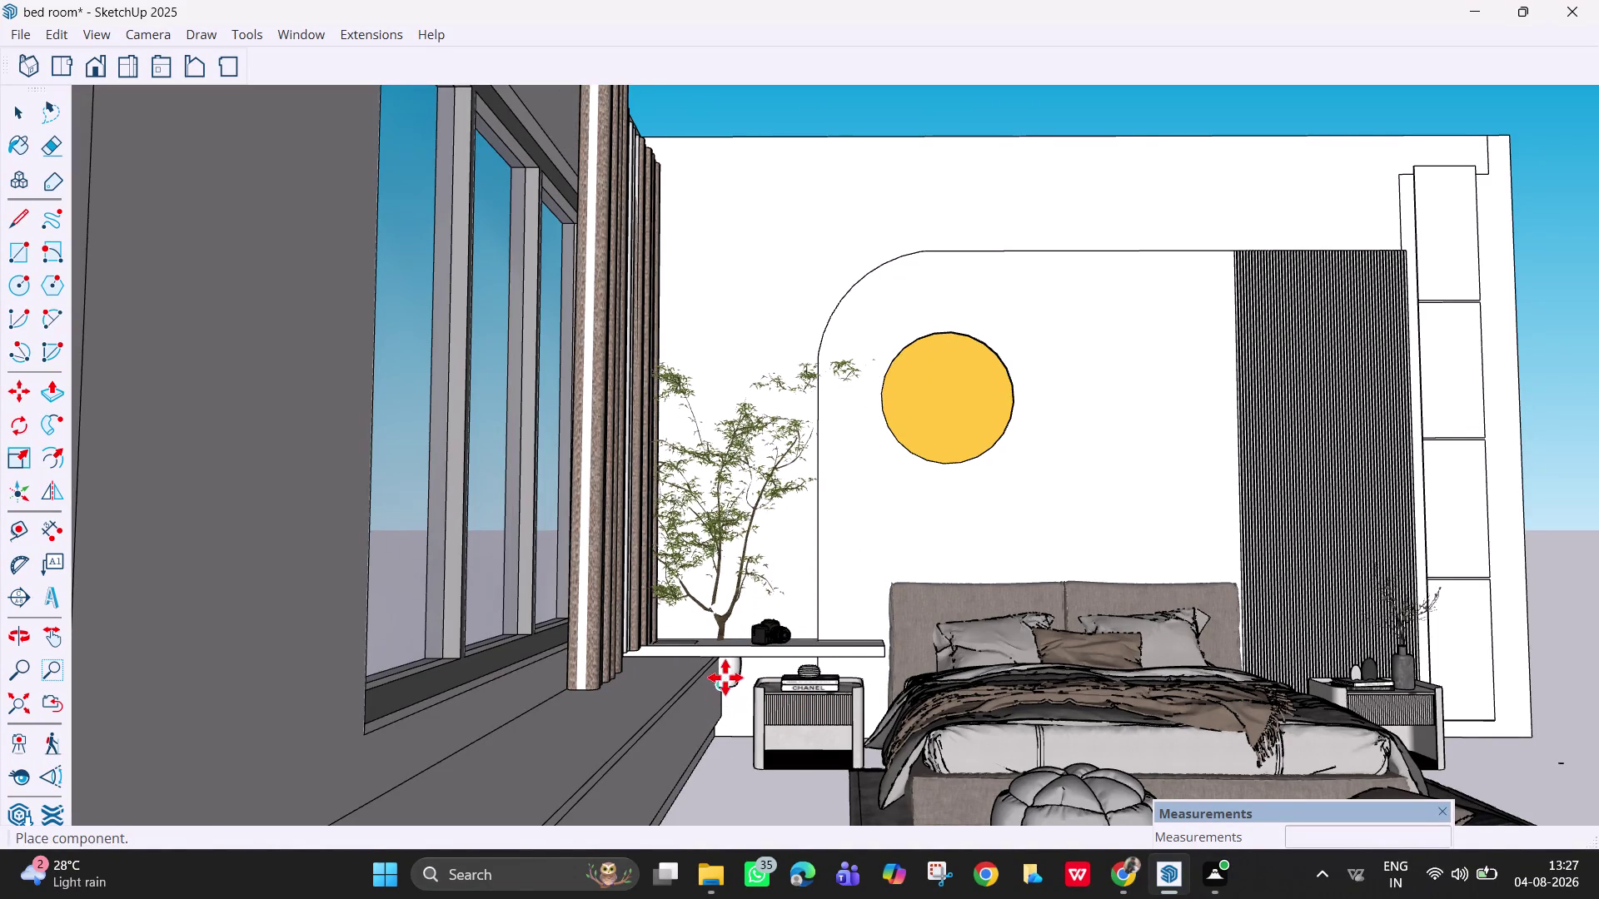
Place the potted tree near the window ledge and scale it uniformly to 0.80.
click(706, 643)
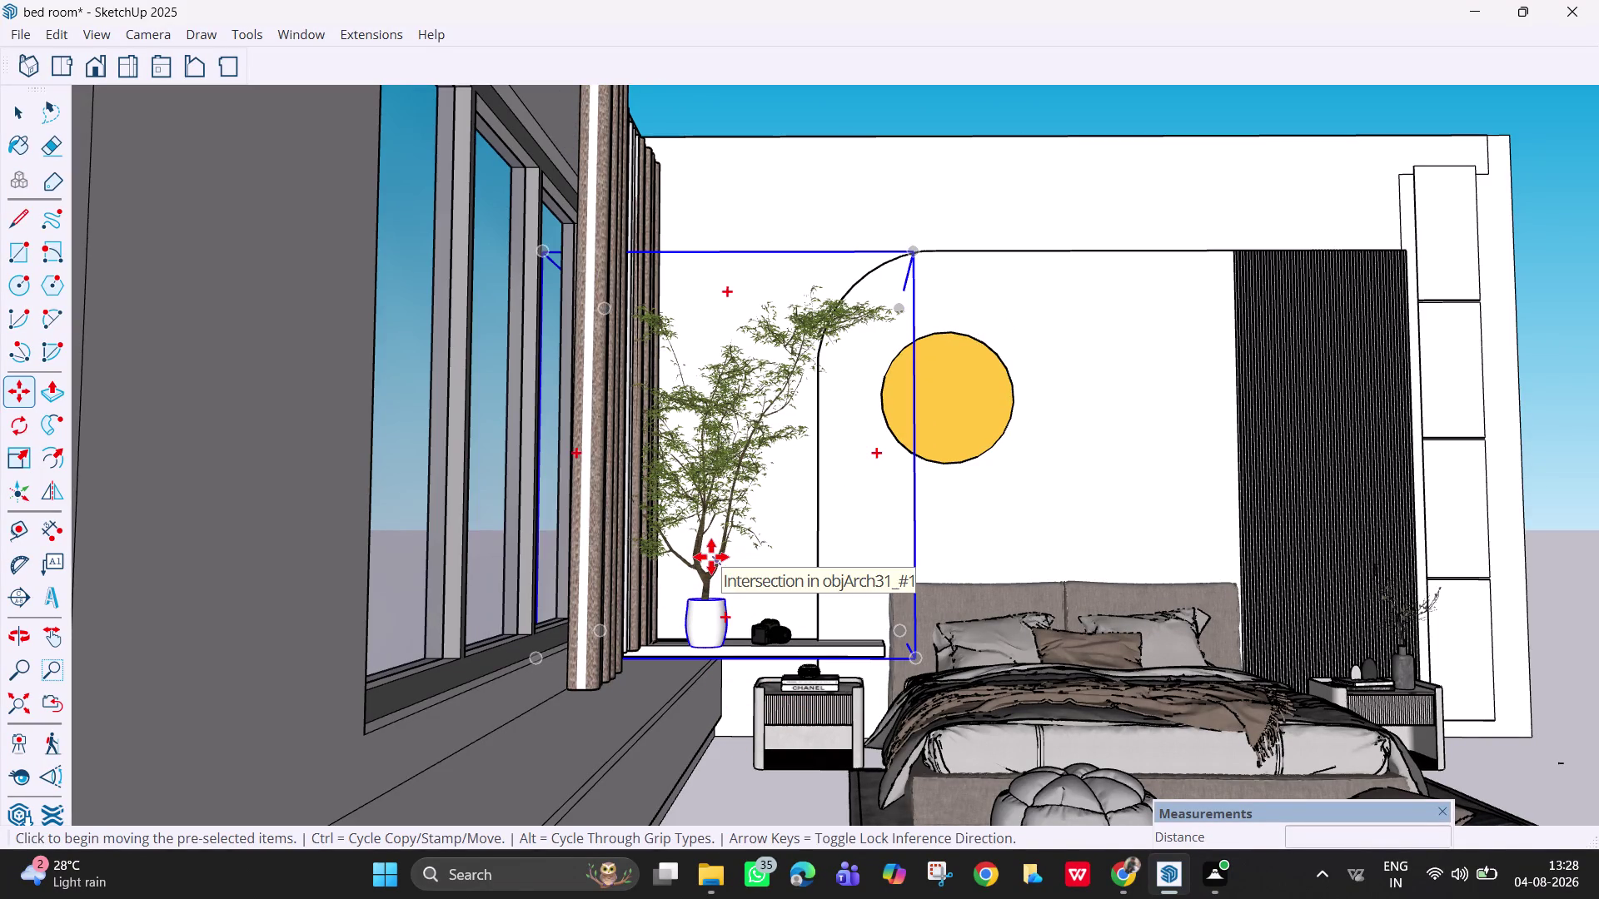
key(space)
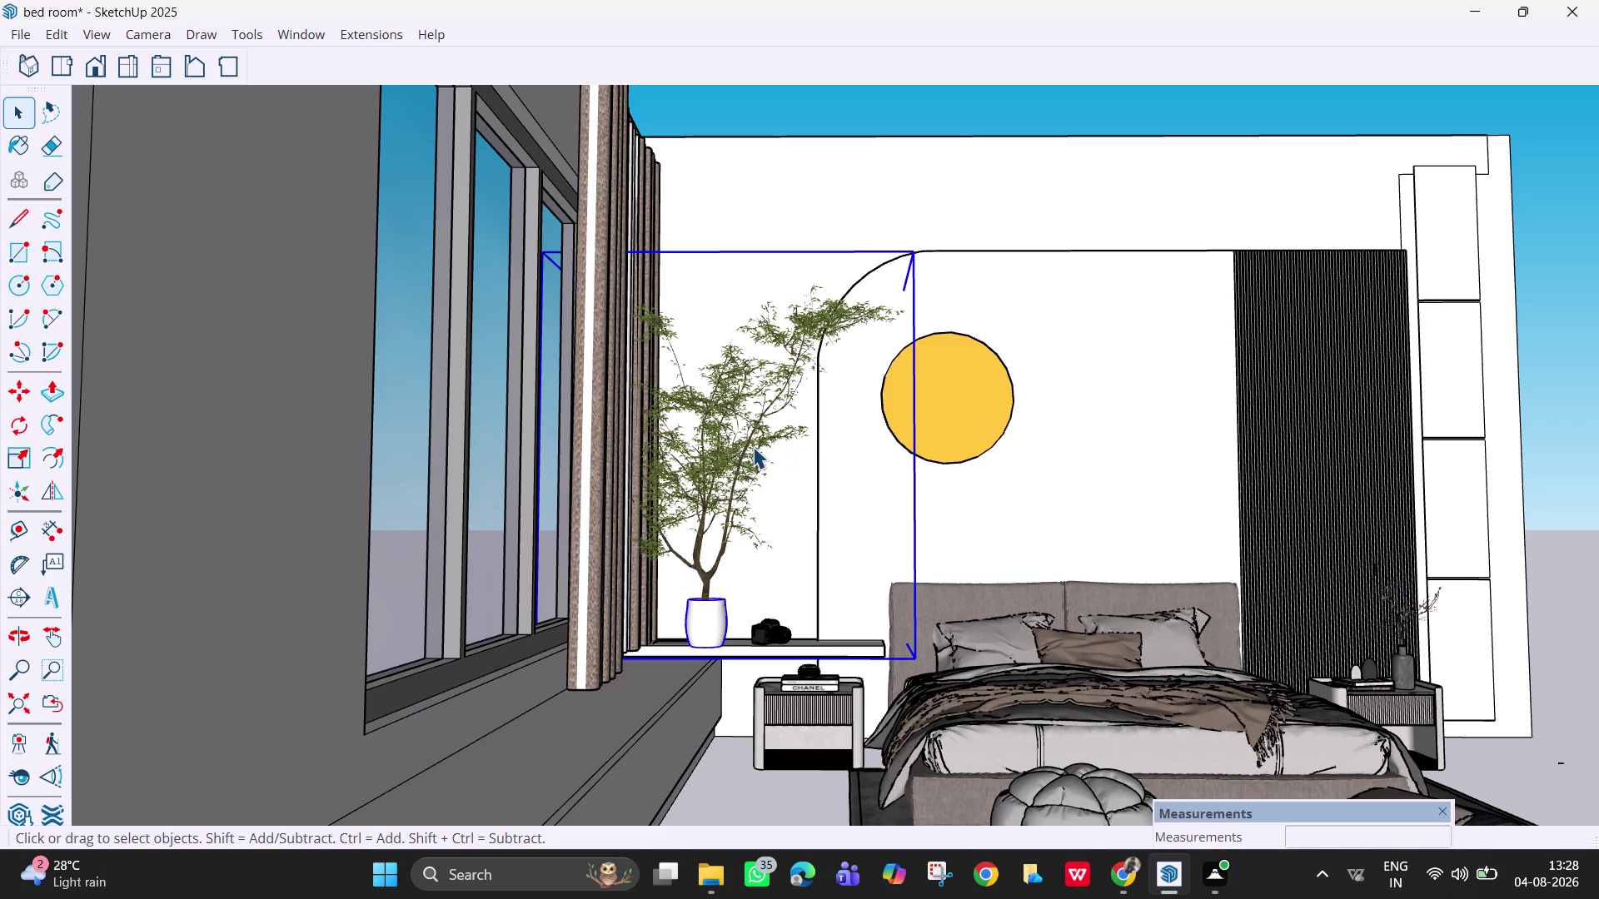
click(751, 446)
key(s)
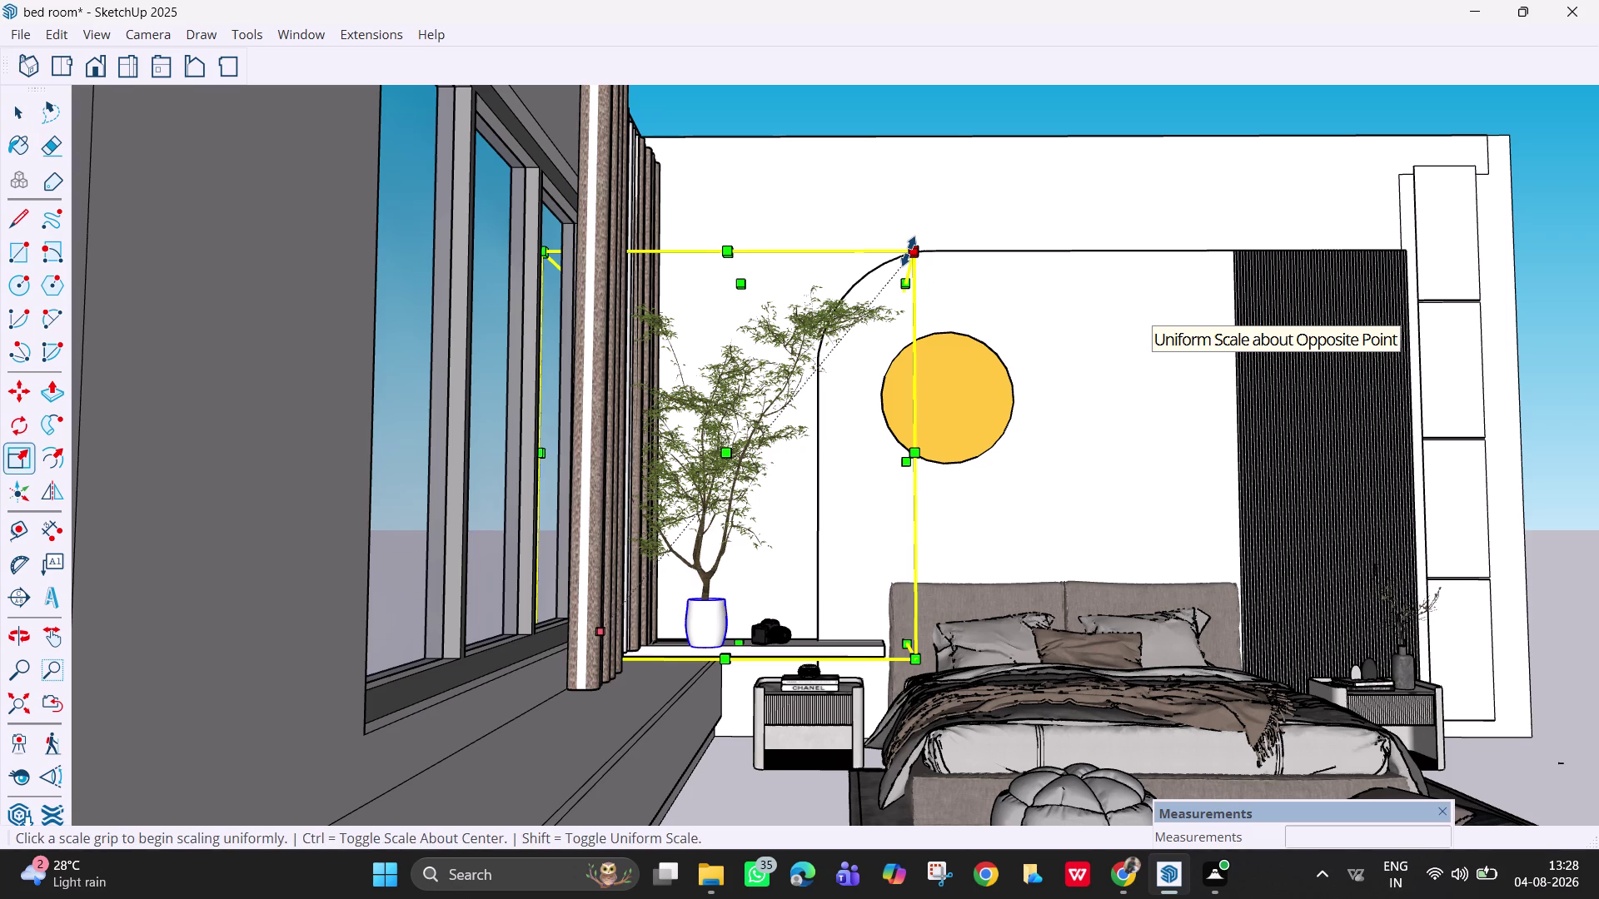
click(912, 253)
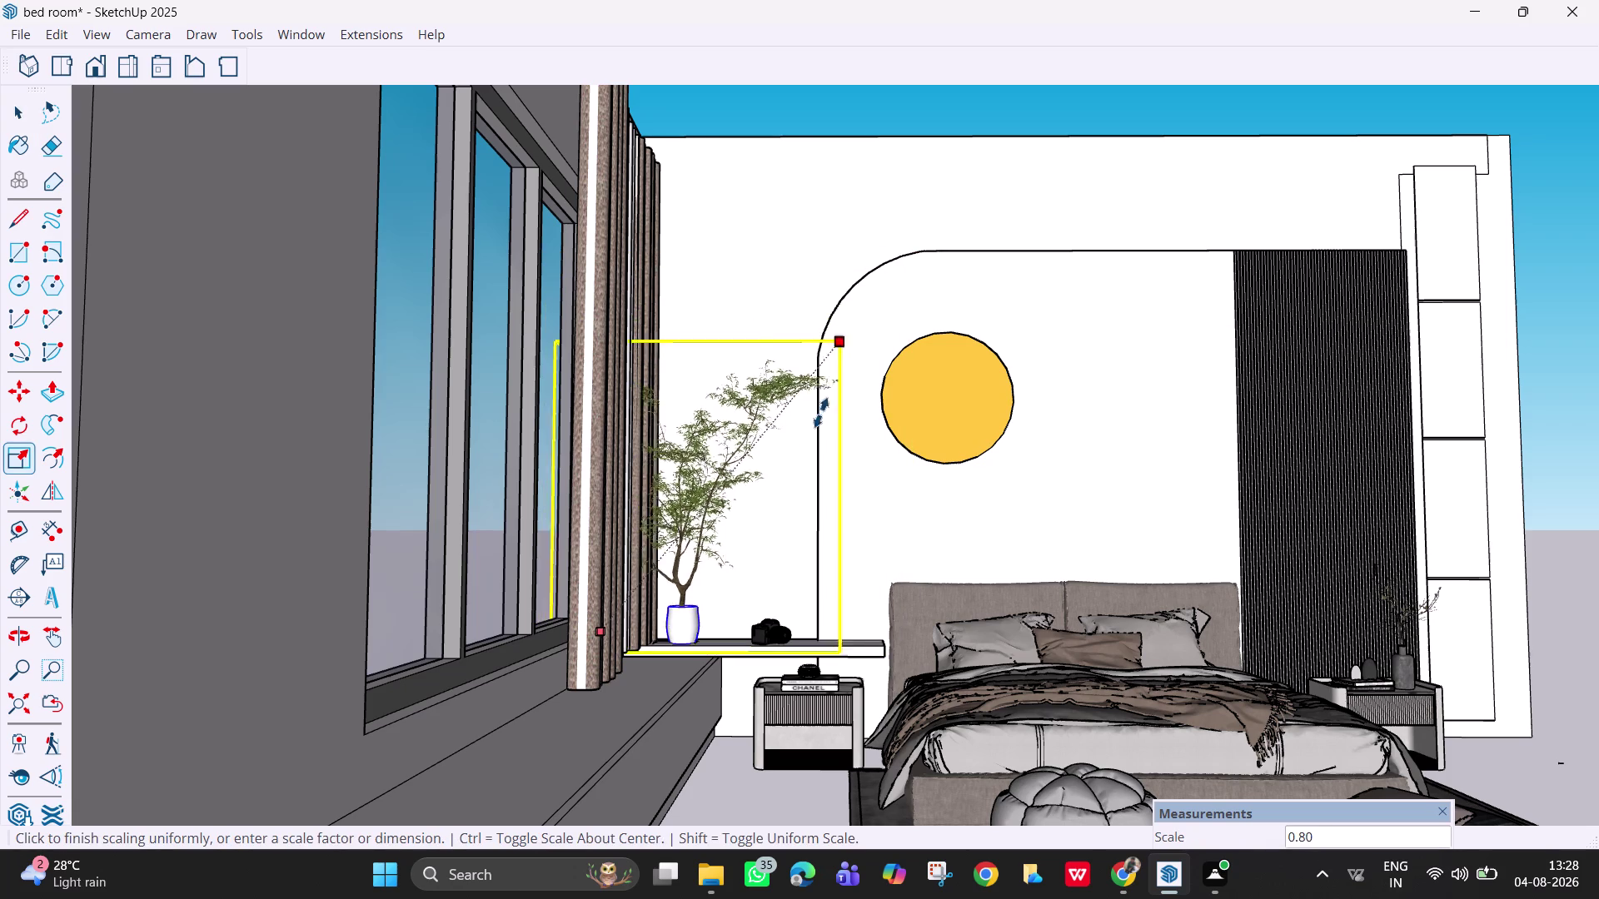
click(821, 455)
key(space)
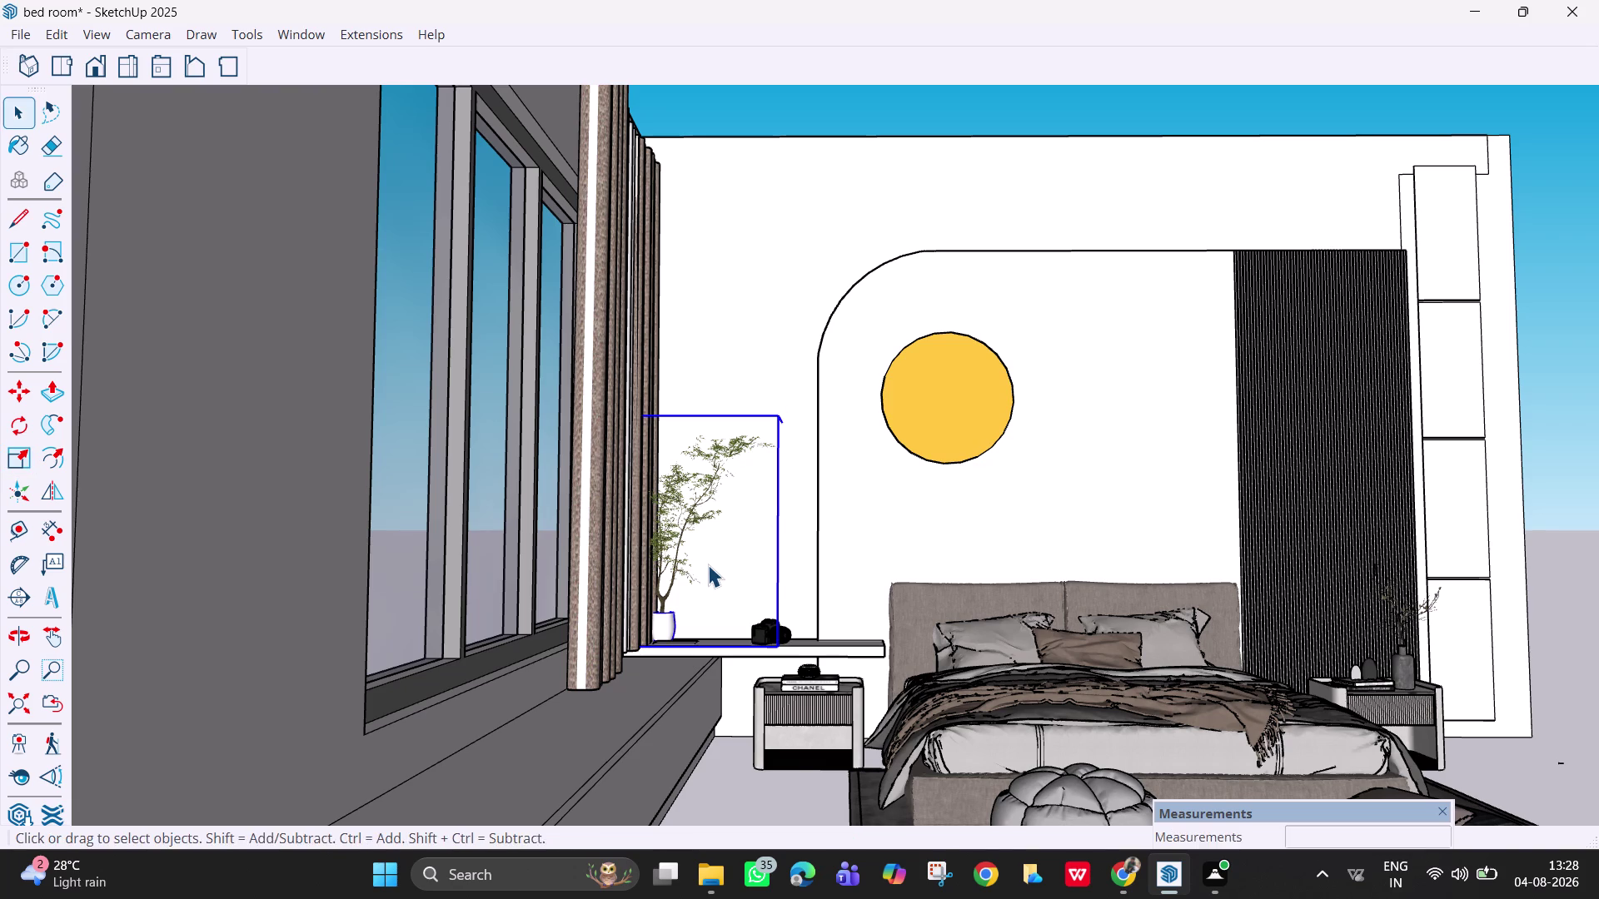
Move the shrunken tree onto the window ledge beside the camera.
key(m)
click(708, 564)
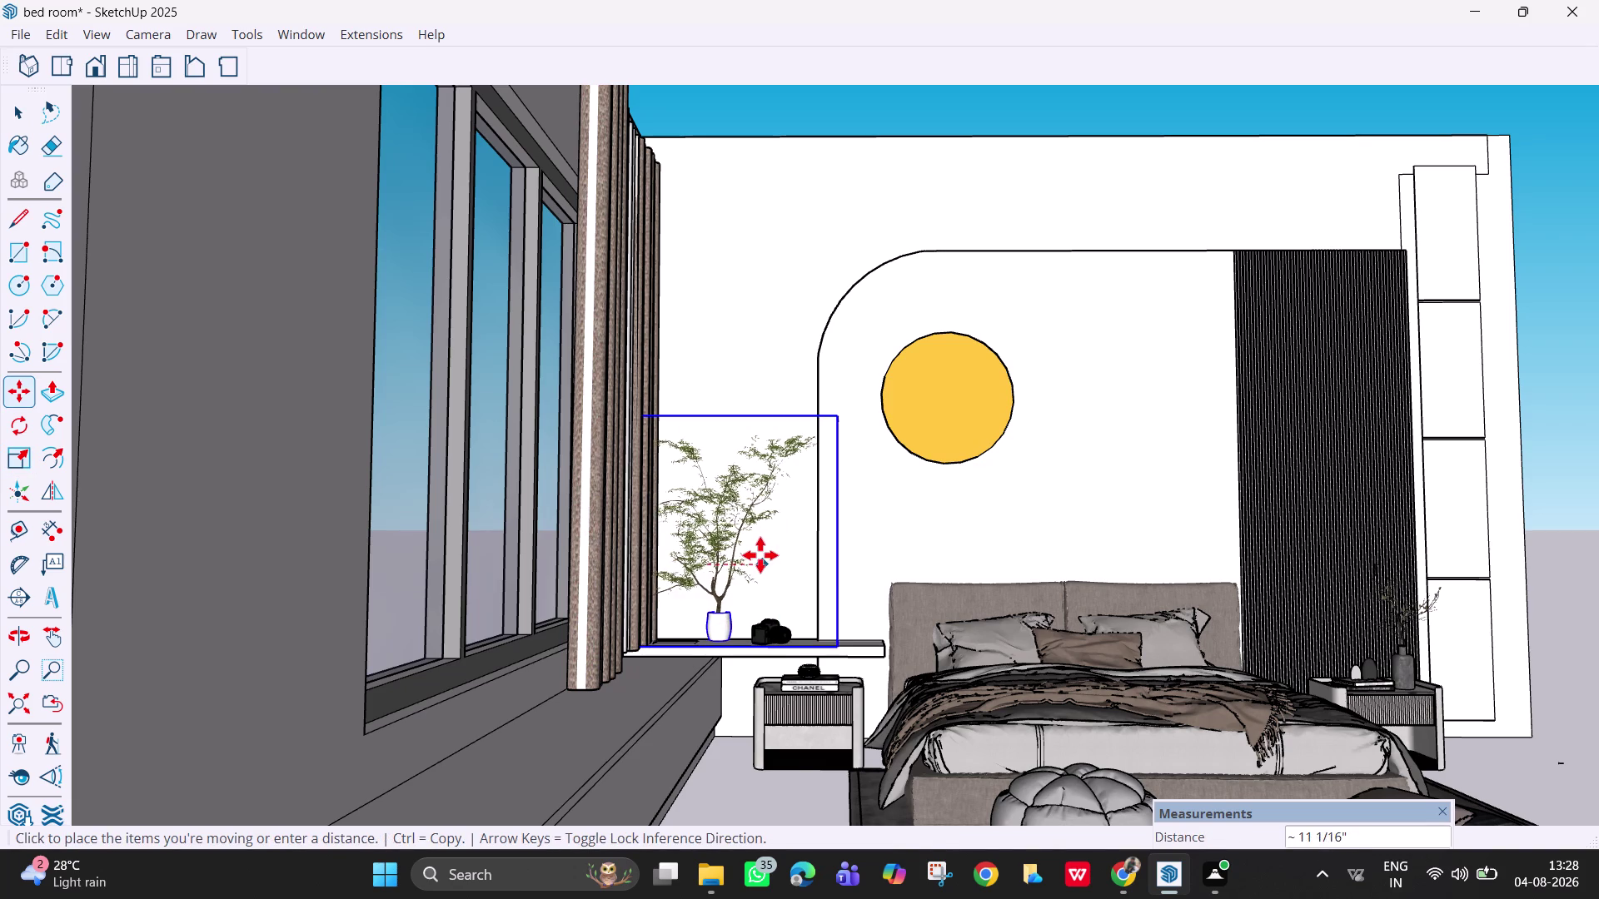
click(751, 556)
middle_drag(792, 621, 771, 799)
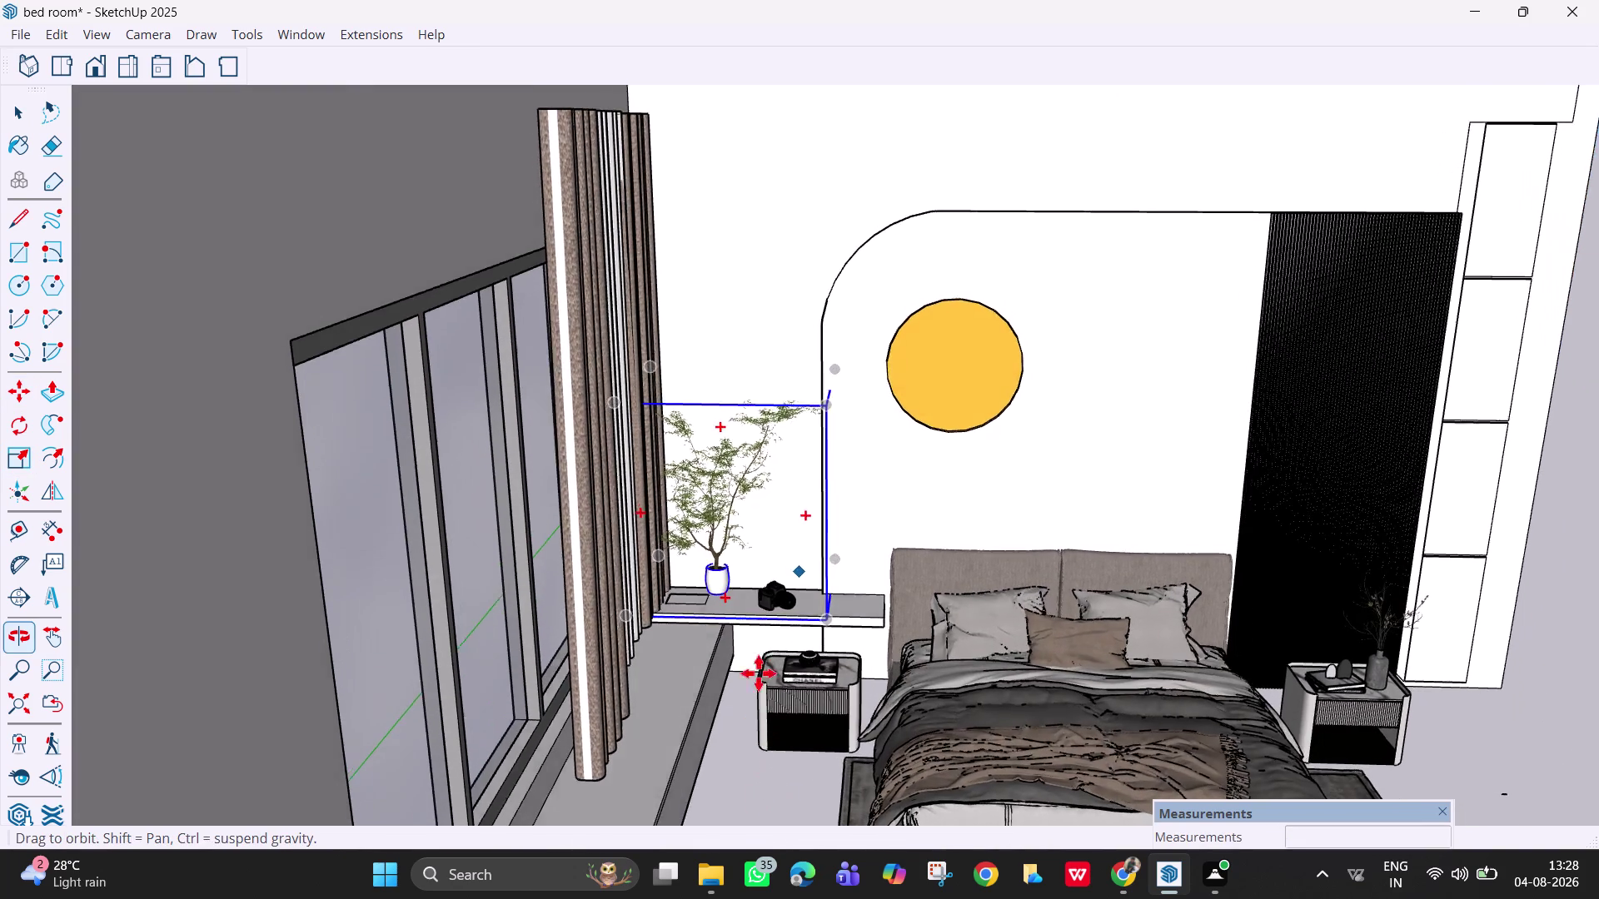
scroll(up, 3)
key(space)
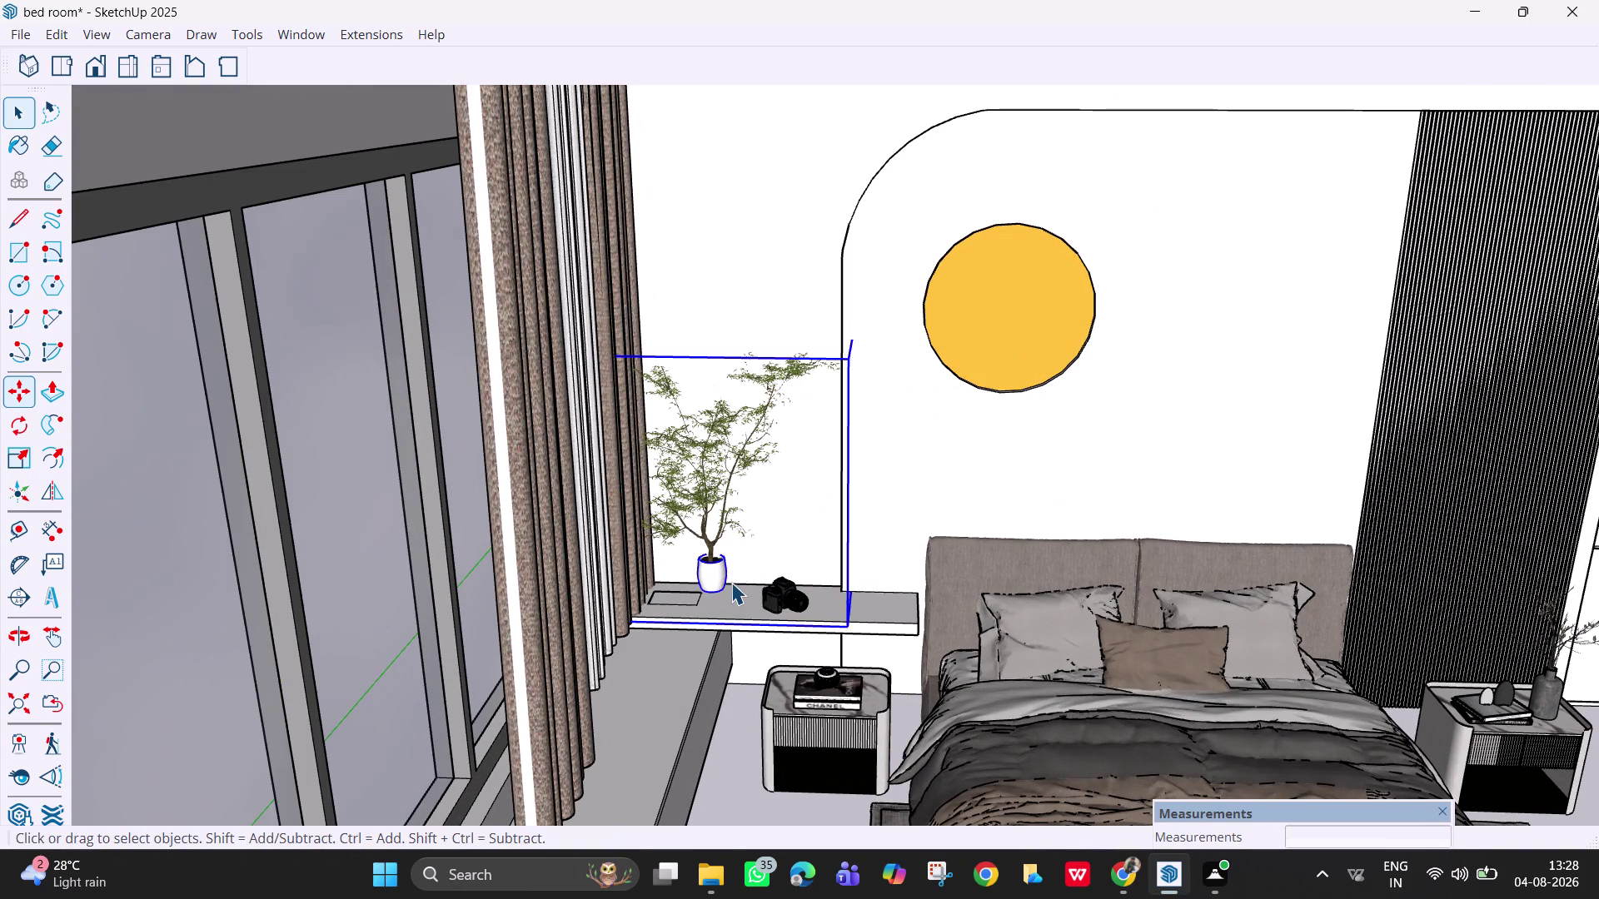
right_drag(717, 581, 708, 577)
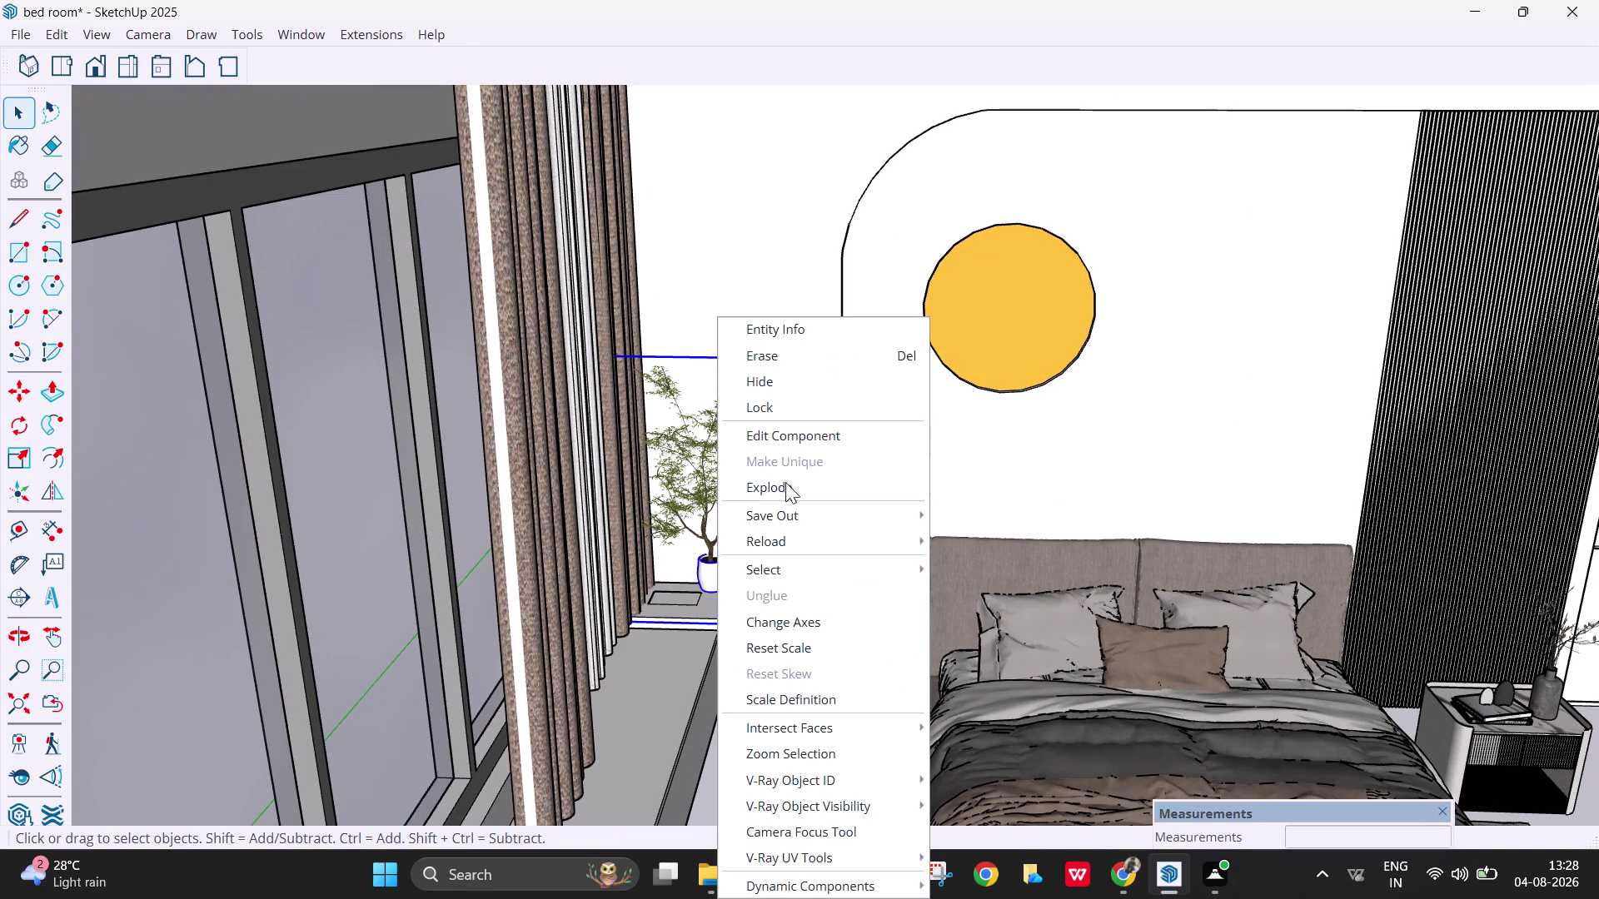
Delete the pot from the tree component, leaving only the bare trunk.
click(789, 493)
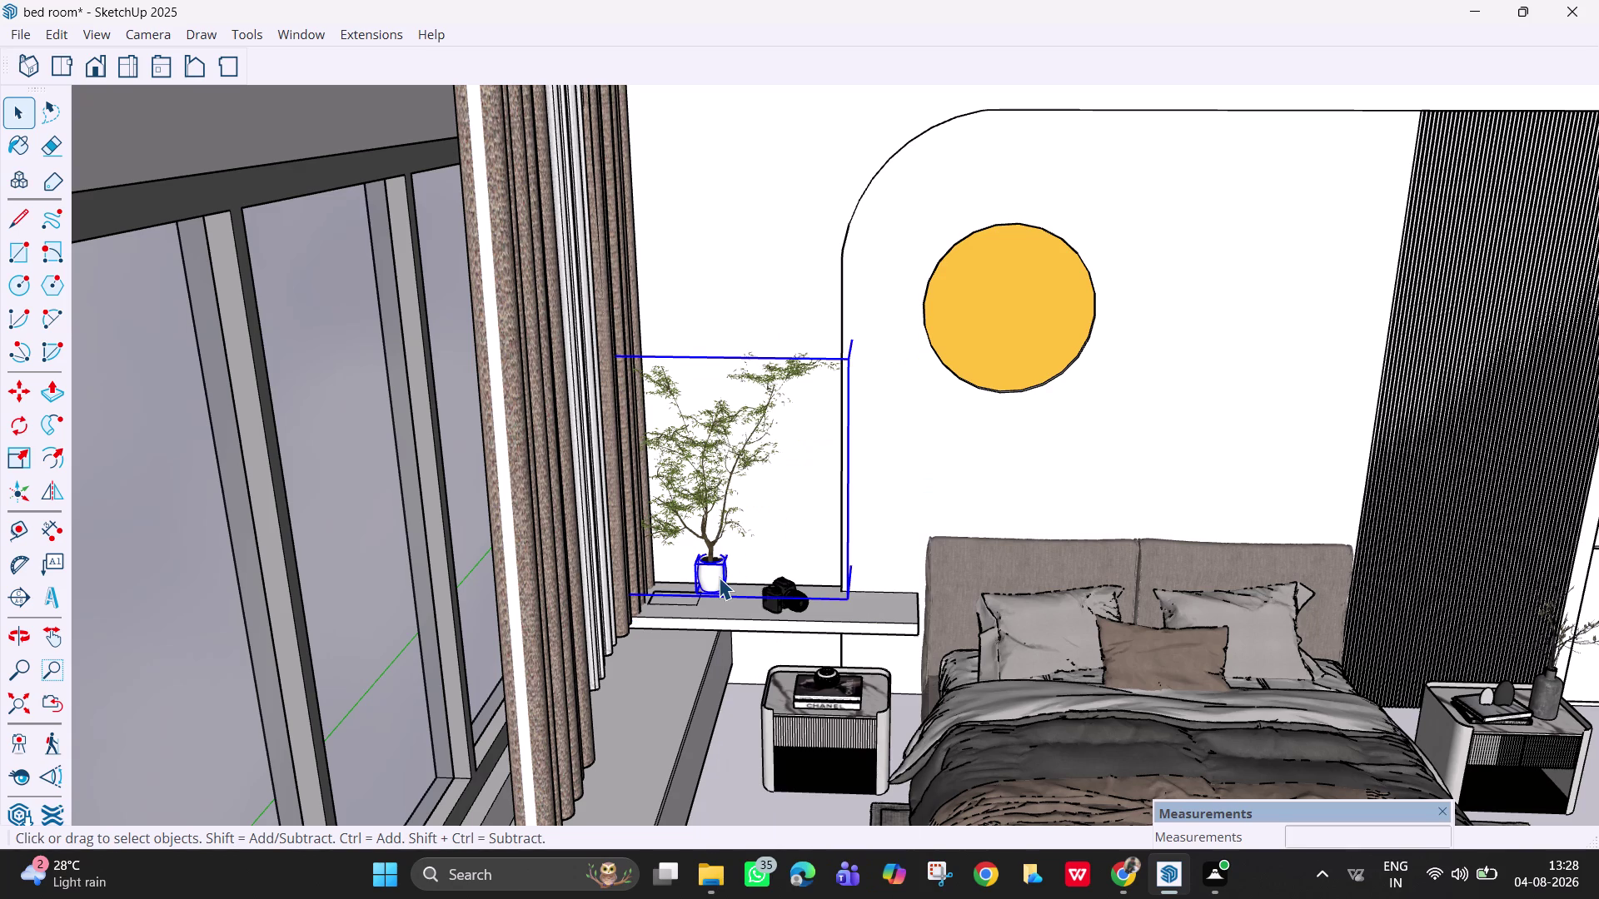
key(Delete)
key(ctrl+z)
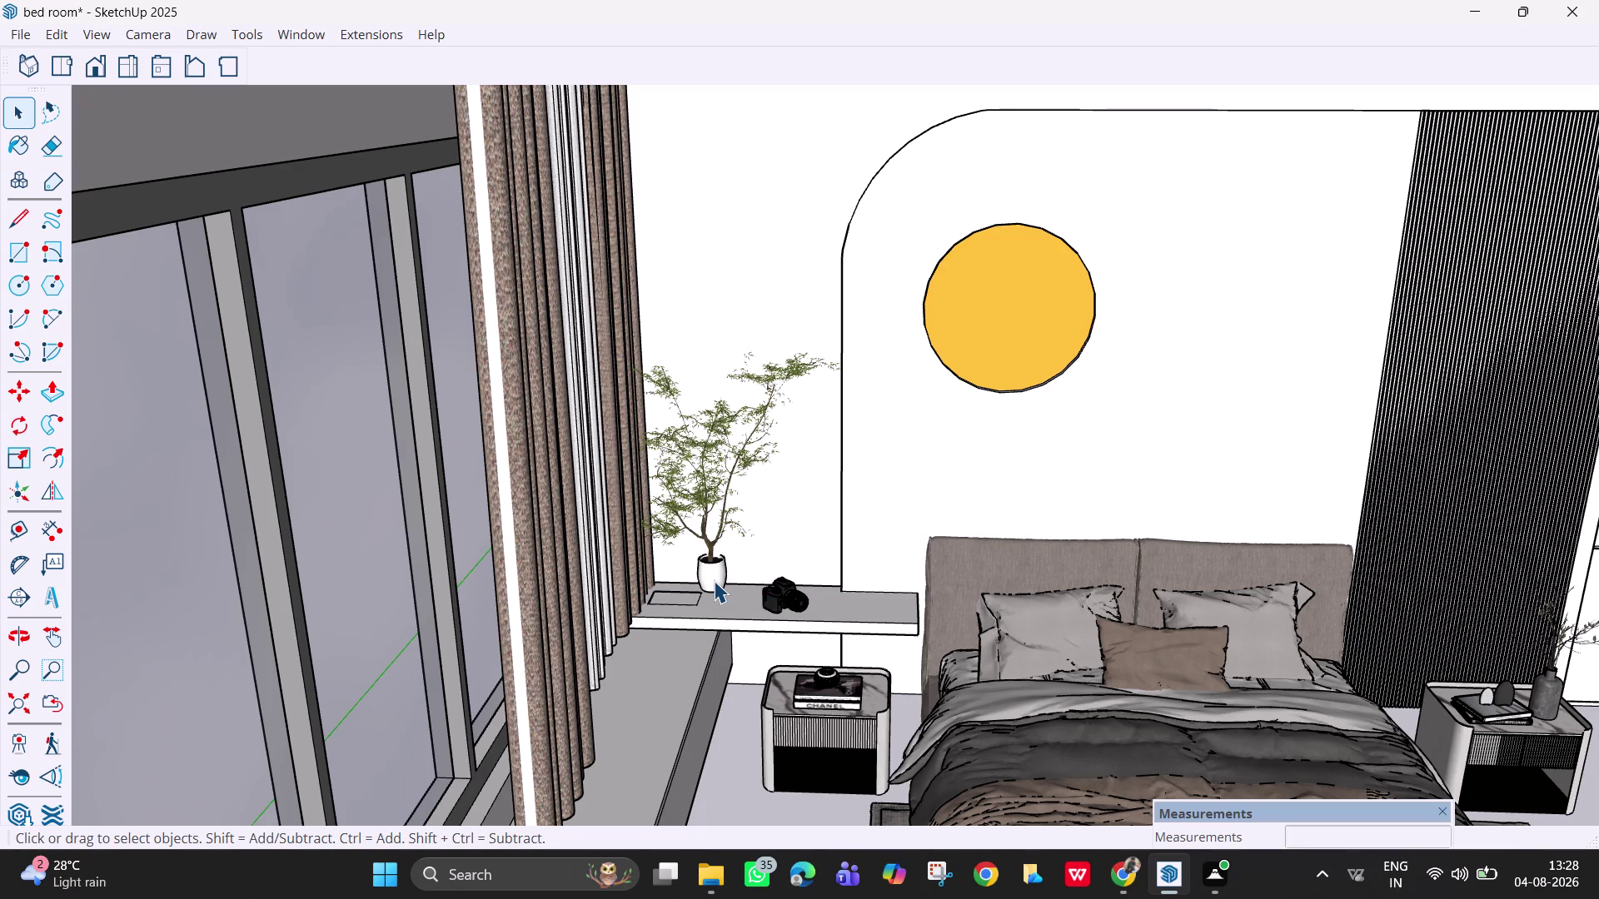
click(714, 581)
key(Delete)
Push the small rectangle on the ledge down into a pocket with Push/Pull.
scroll(up, 3)
scroll(up, 3)
scroll(up, 3)
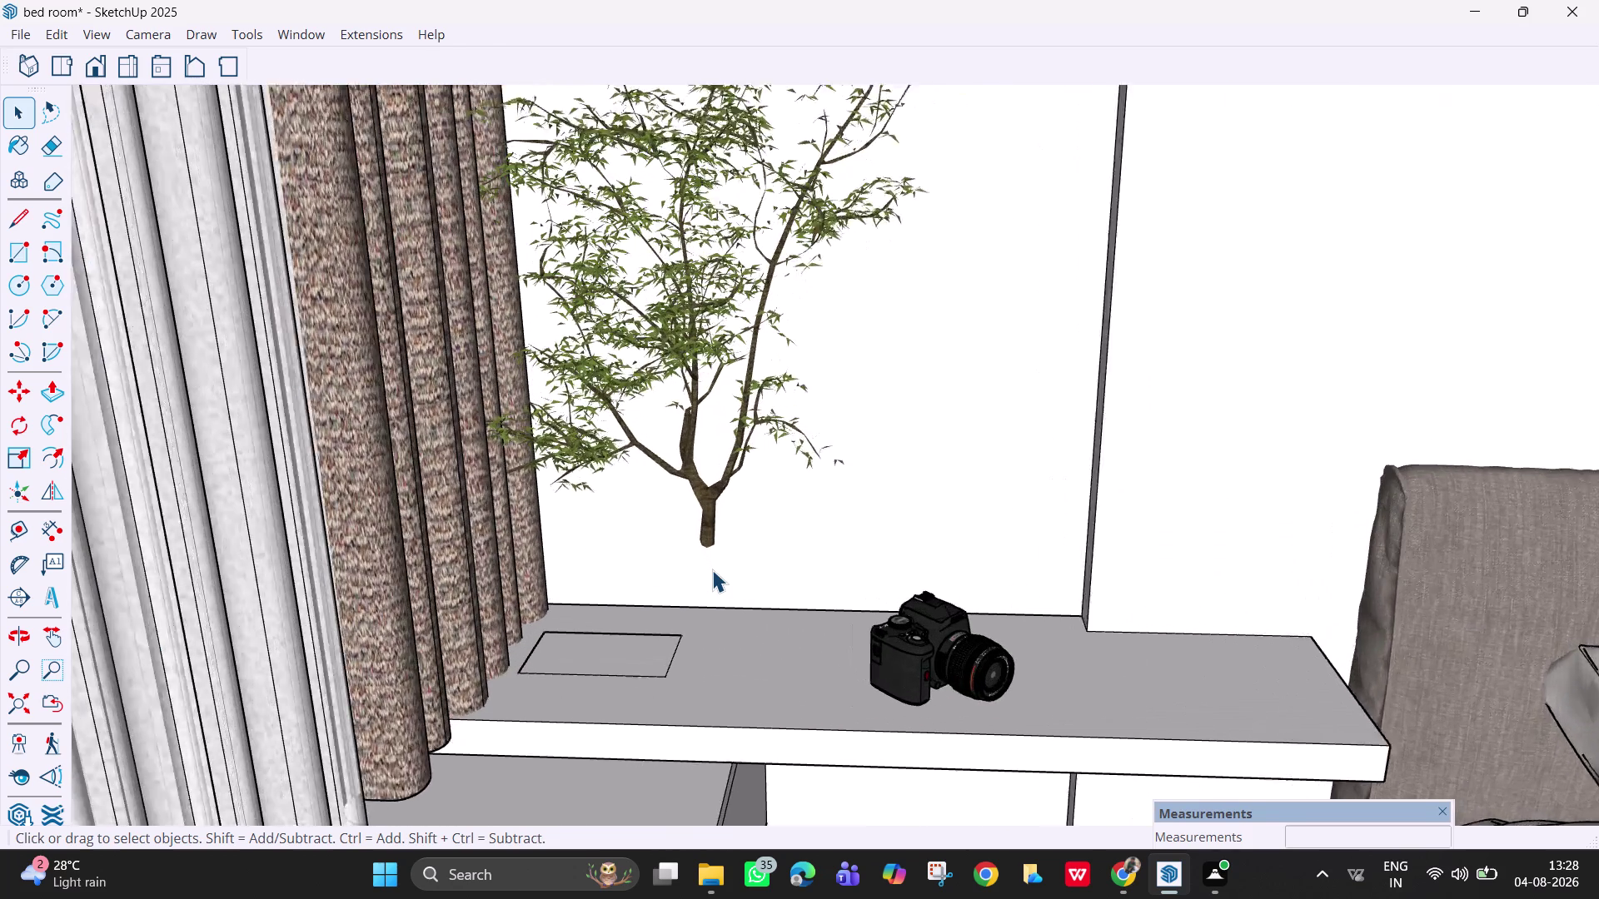
scroll(up, 3)
click(607, 681)
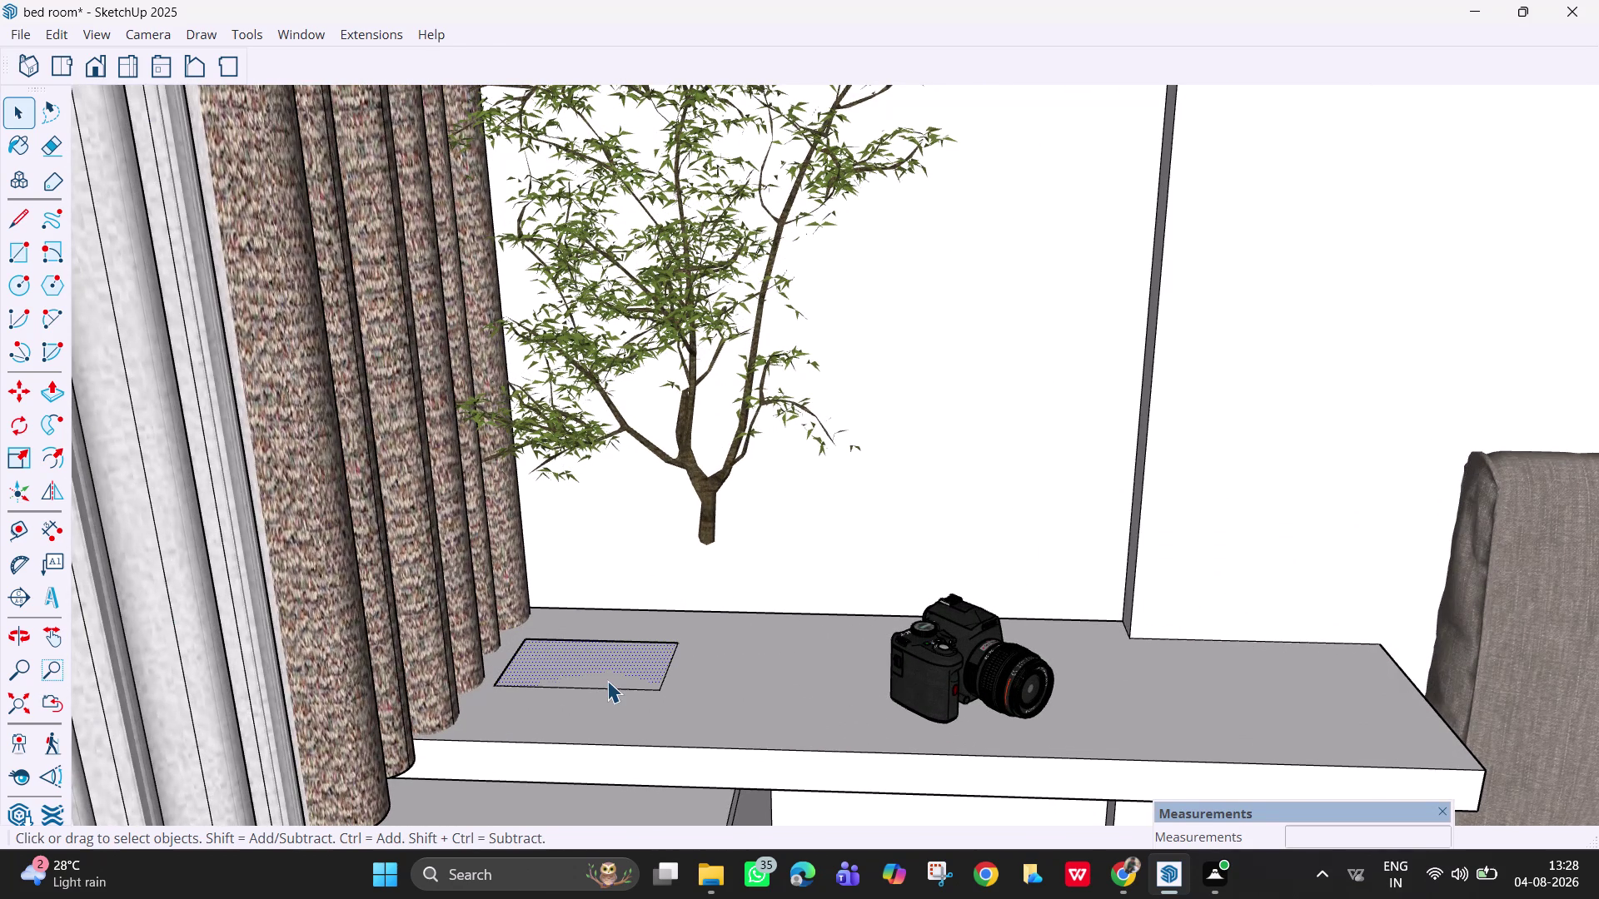
key(p)
click(610, 667)
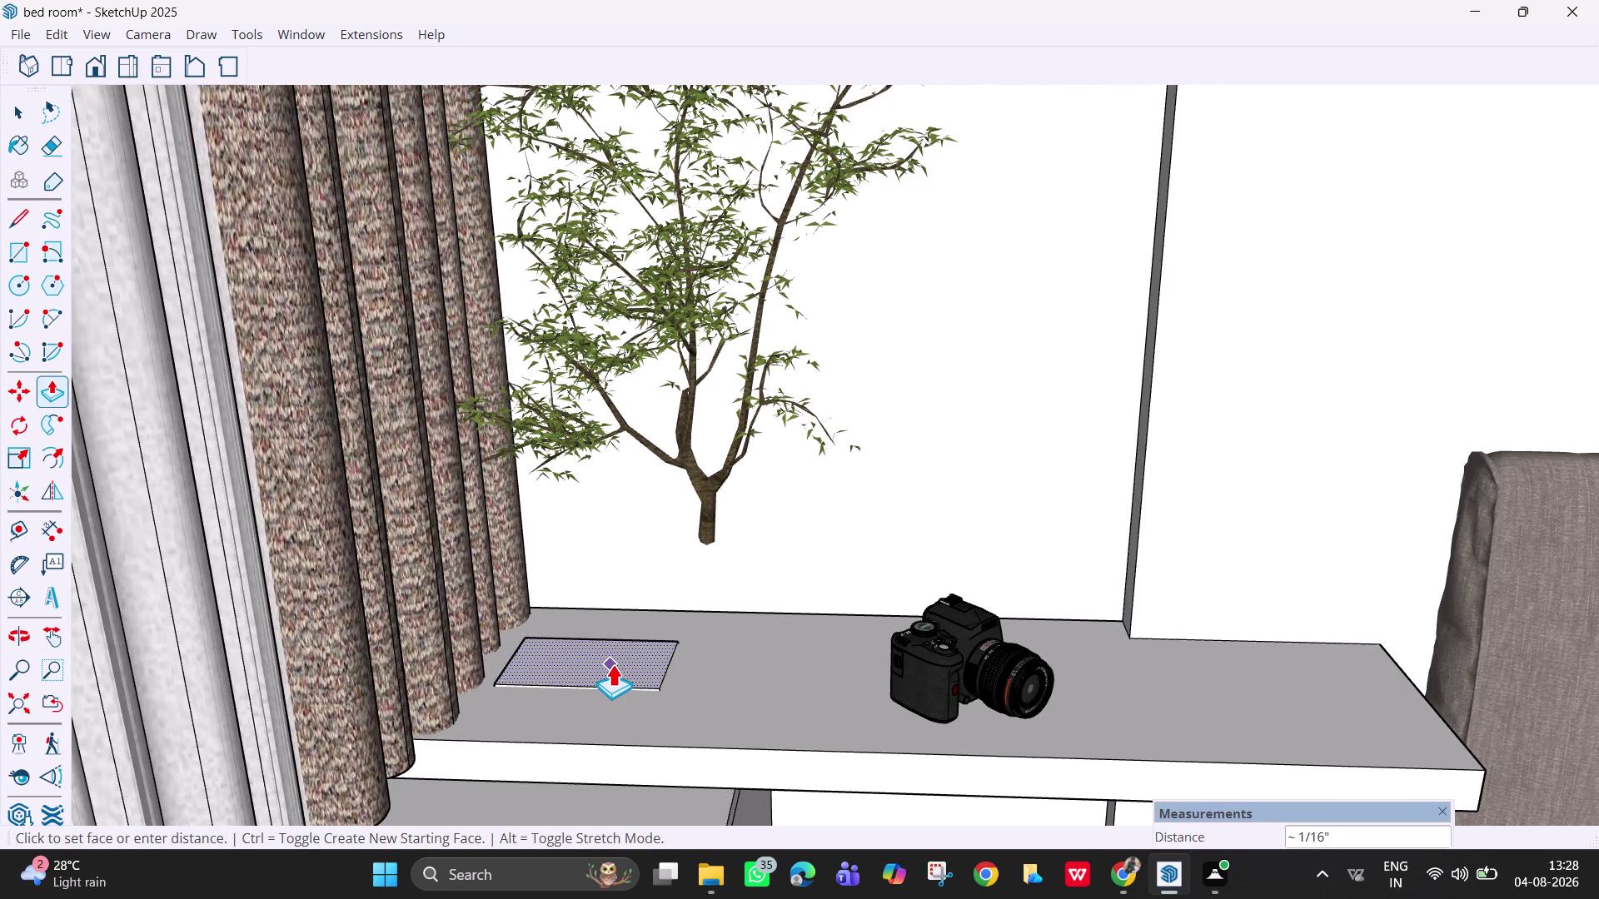
key(Escape)
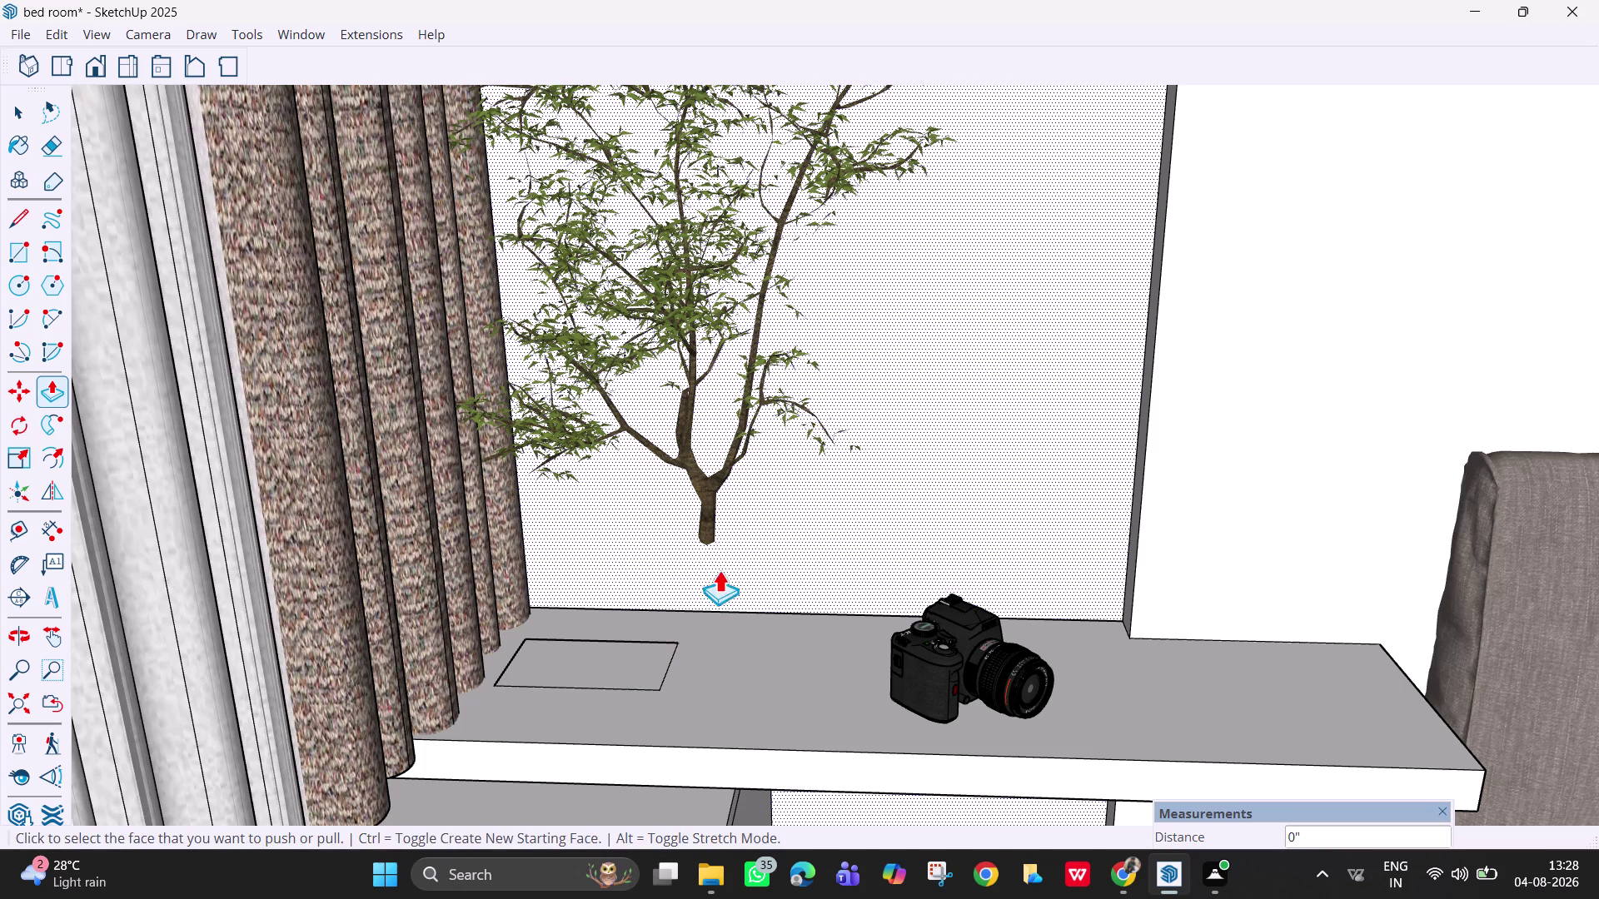
key(v)
key(space)
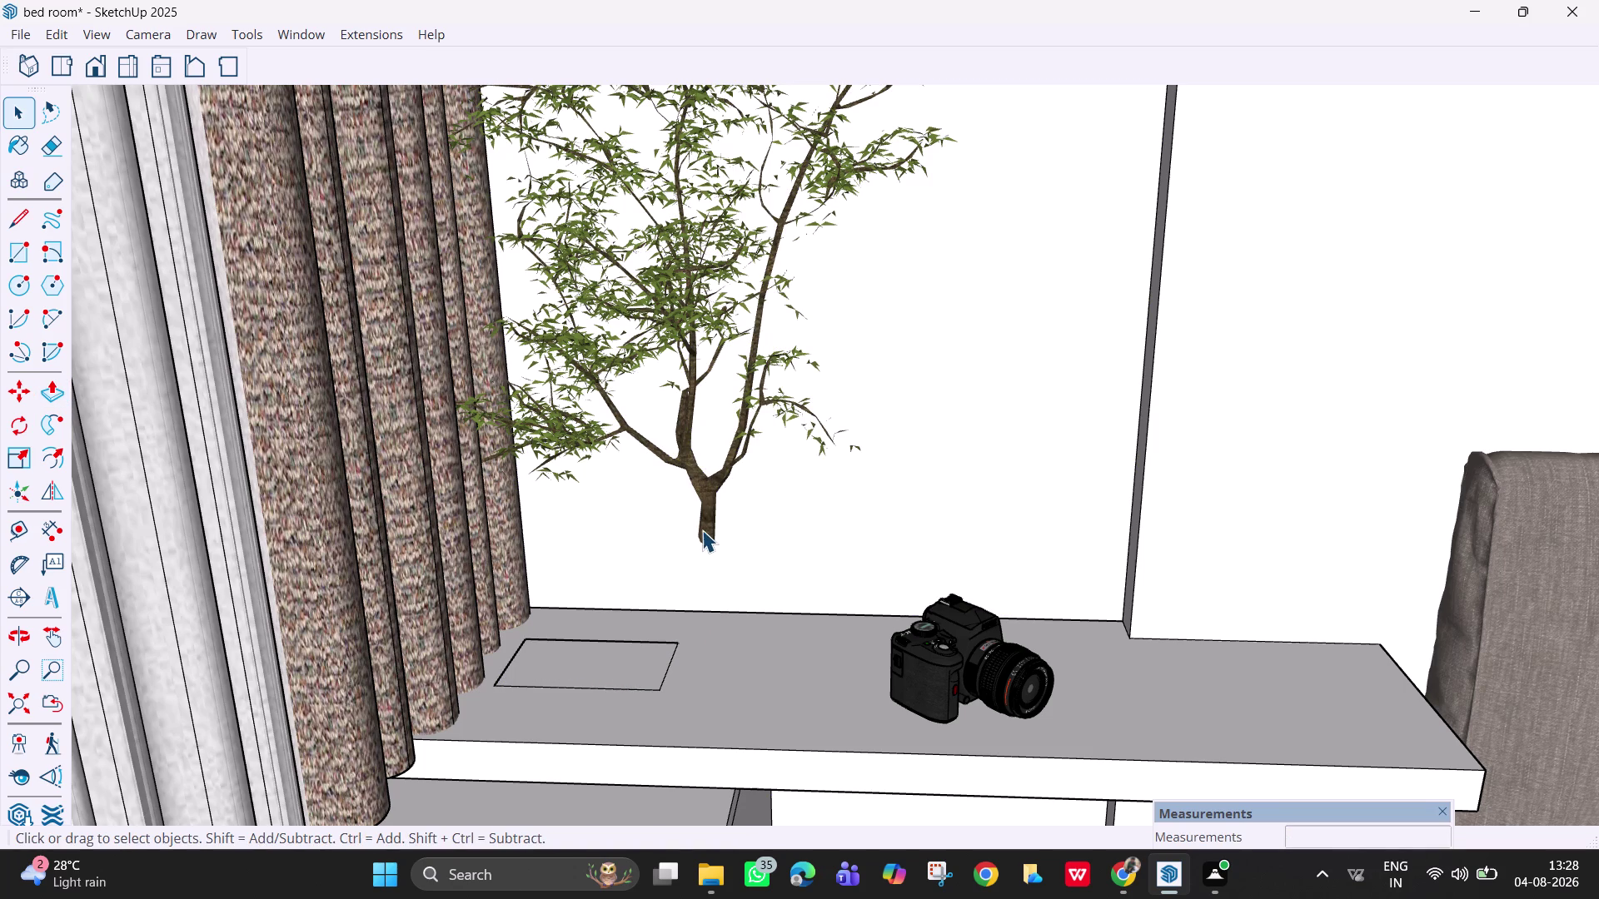
click(702, 530)
Move the tree along the ledge and set its trunk inside the rectangle pocket.
key(m)
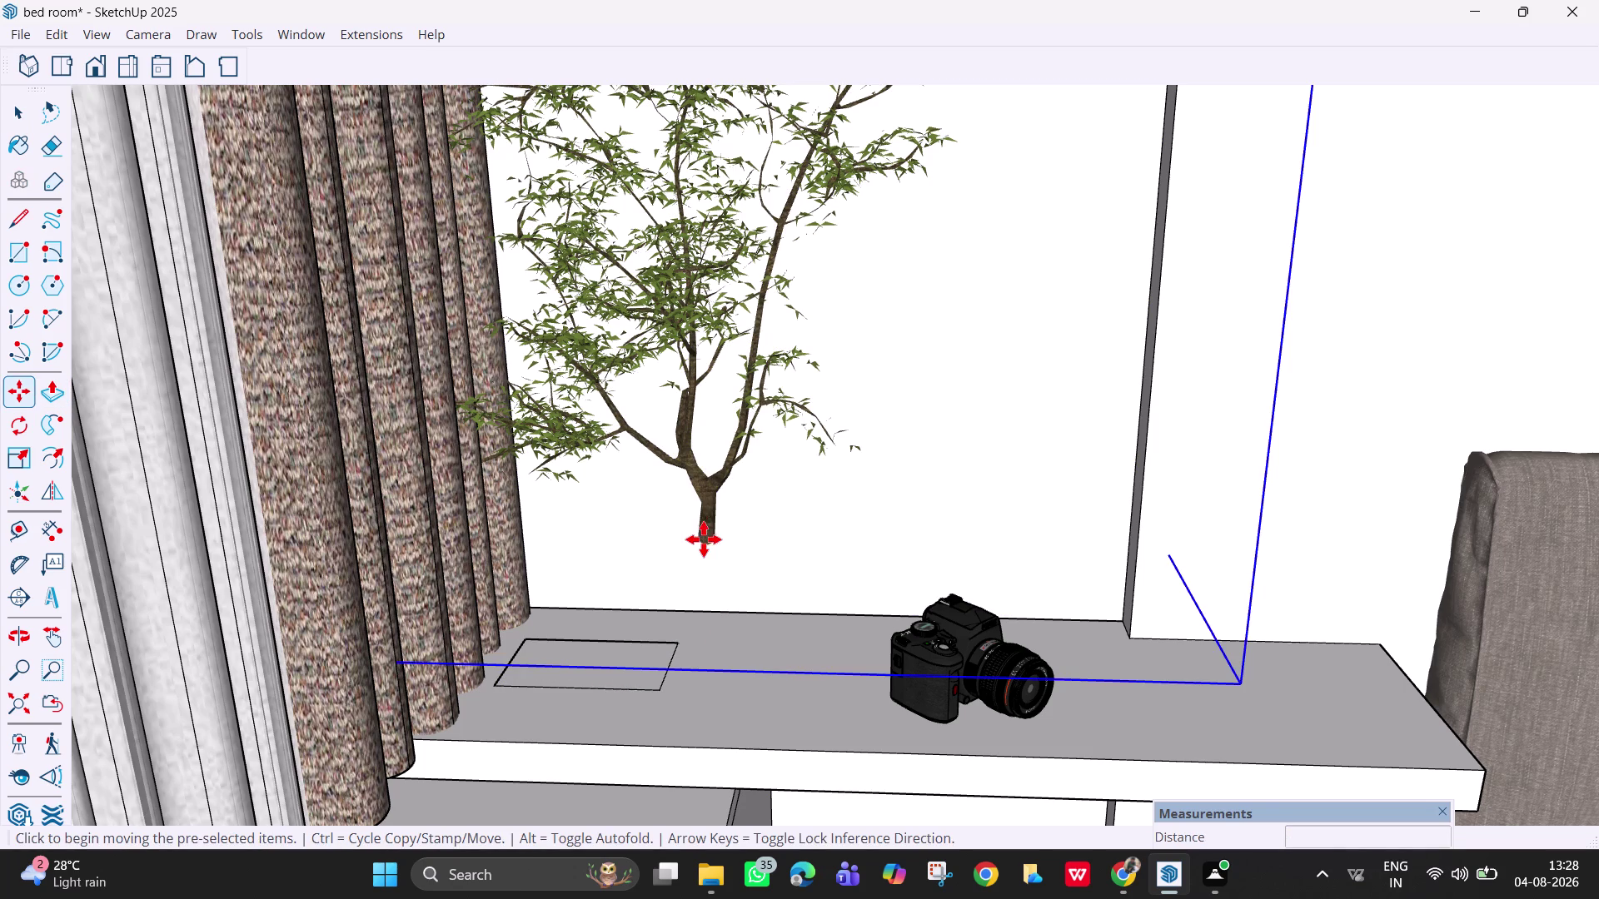
click(709, 548)
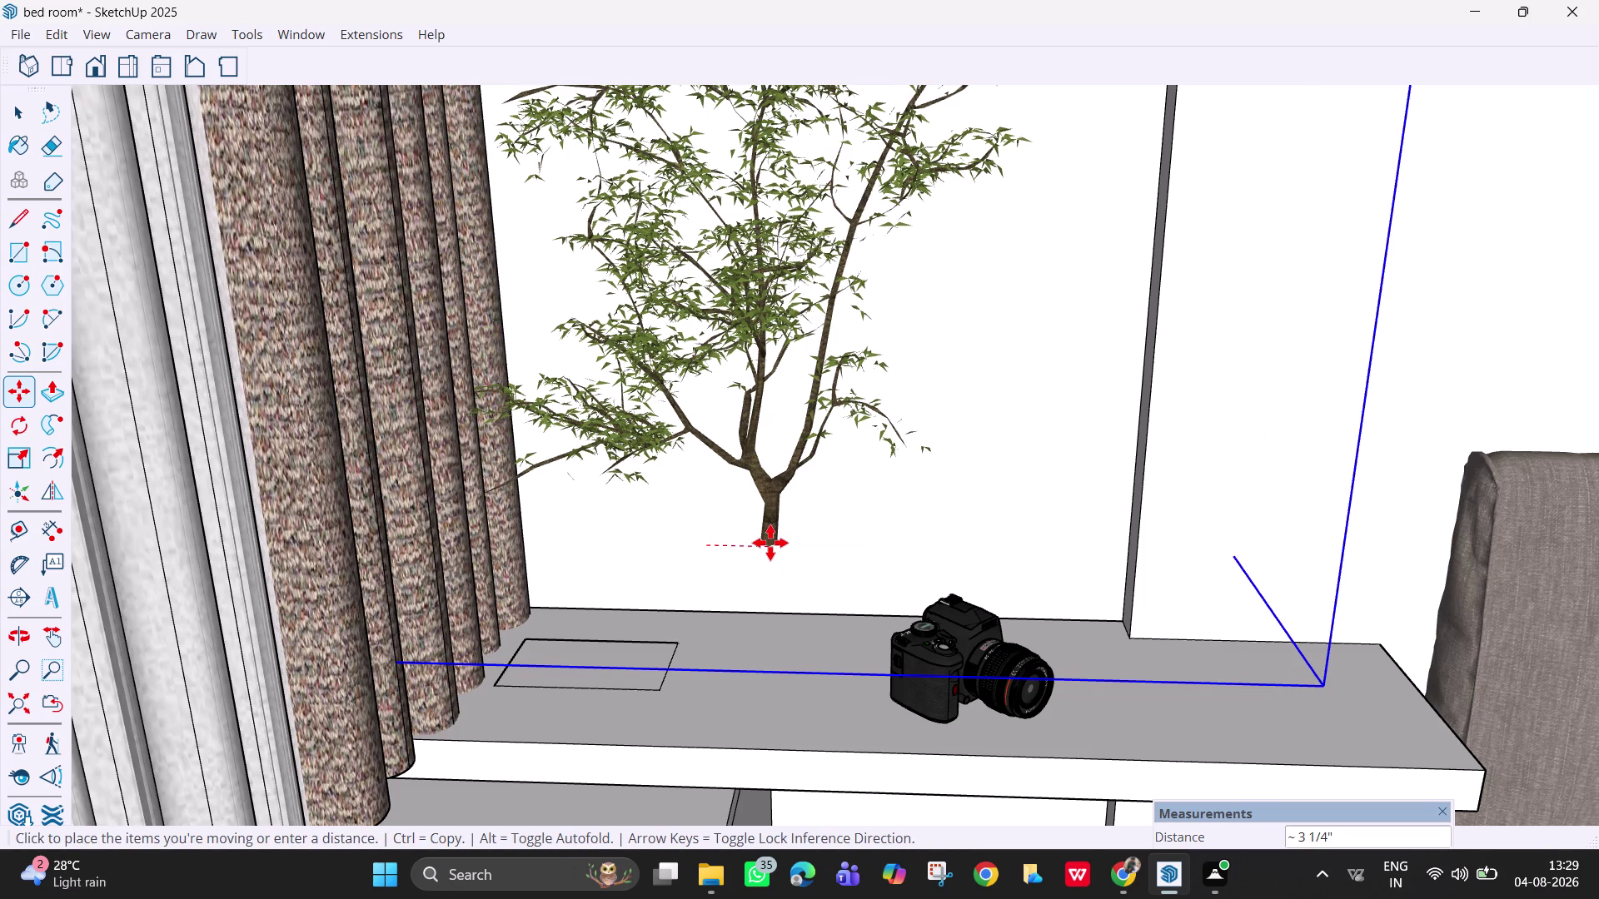
click(770, 543)
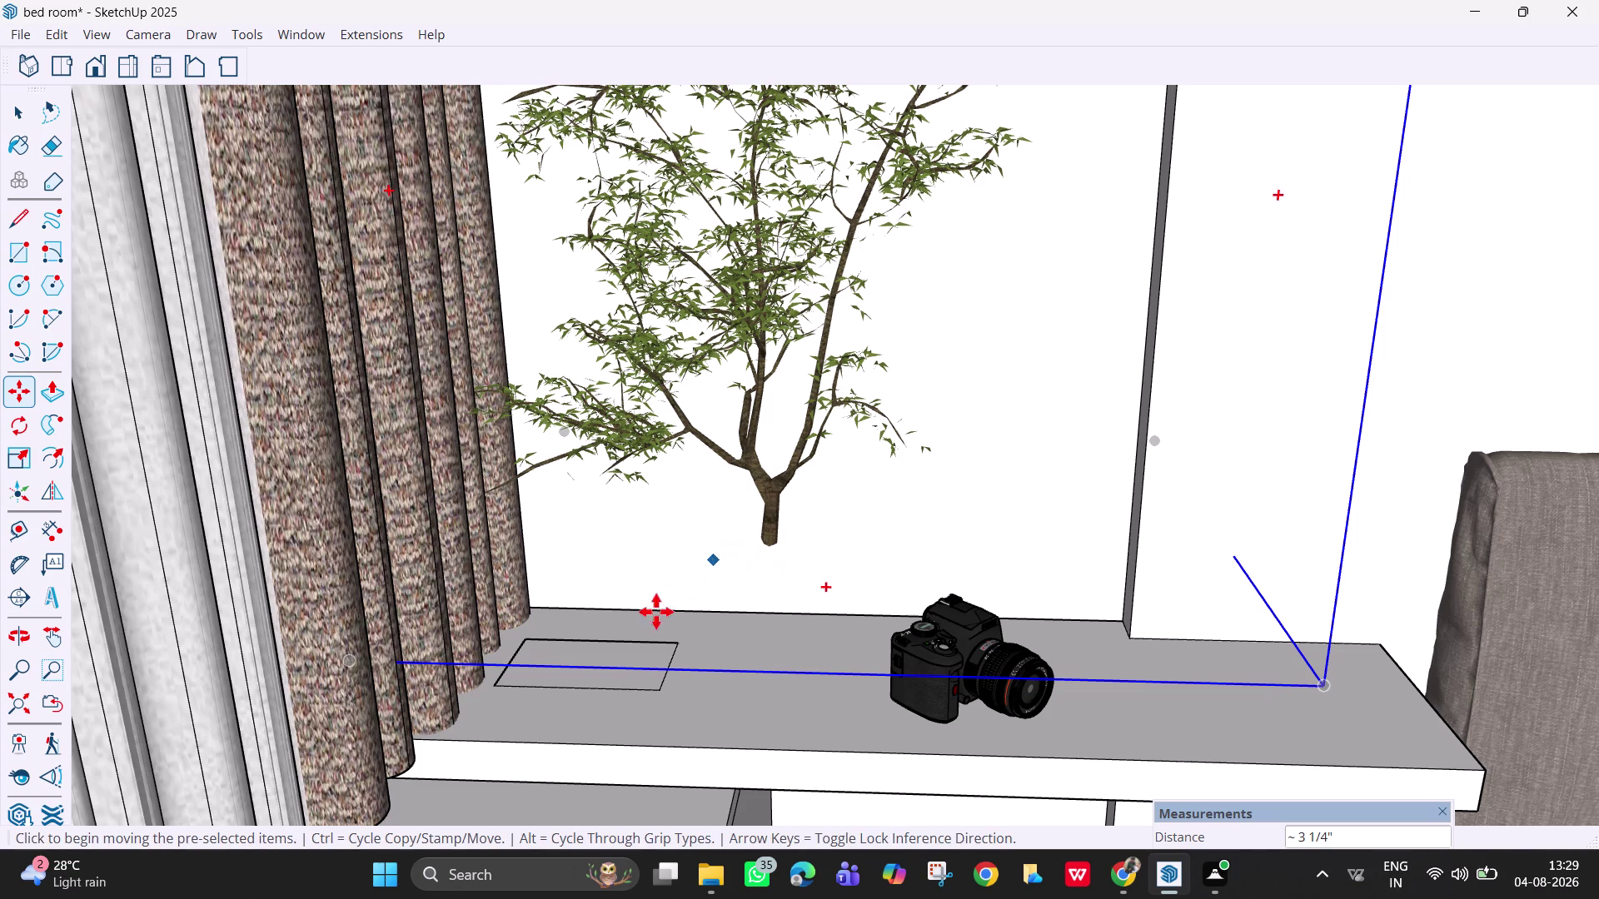
click(772, 547)
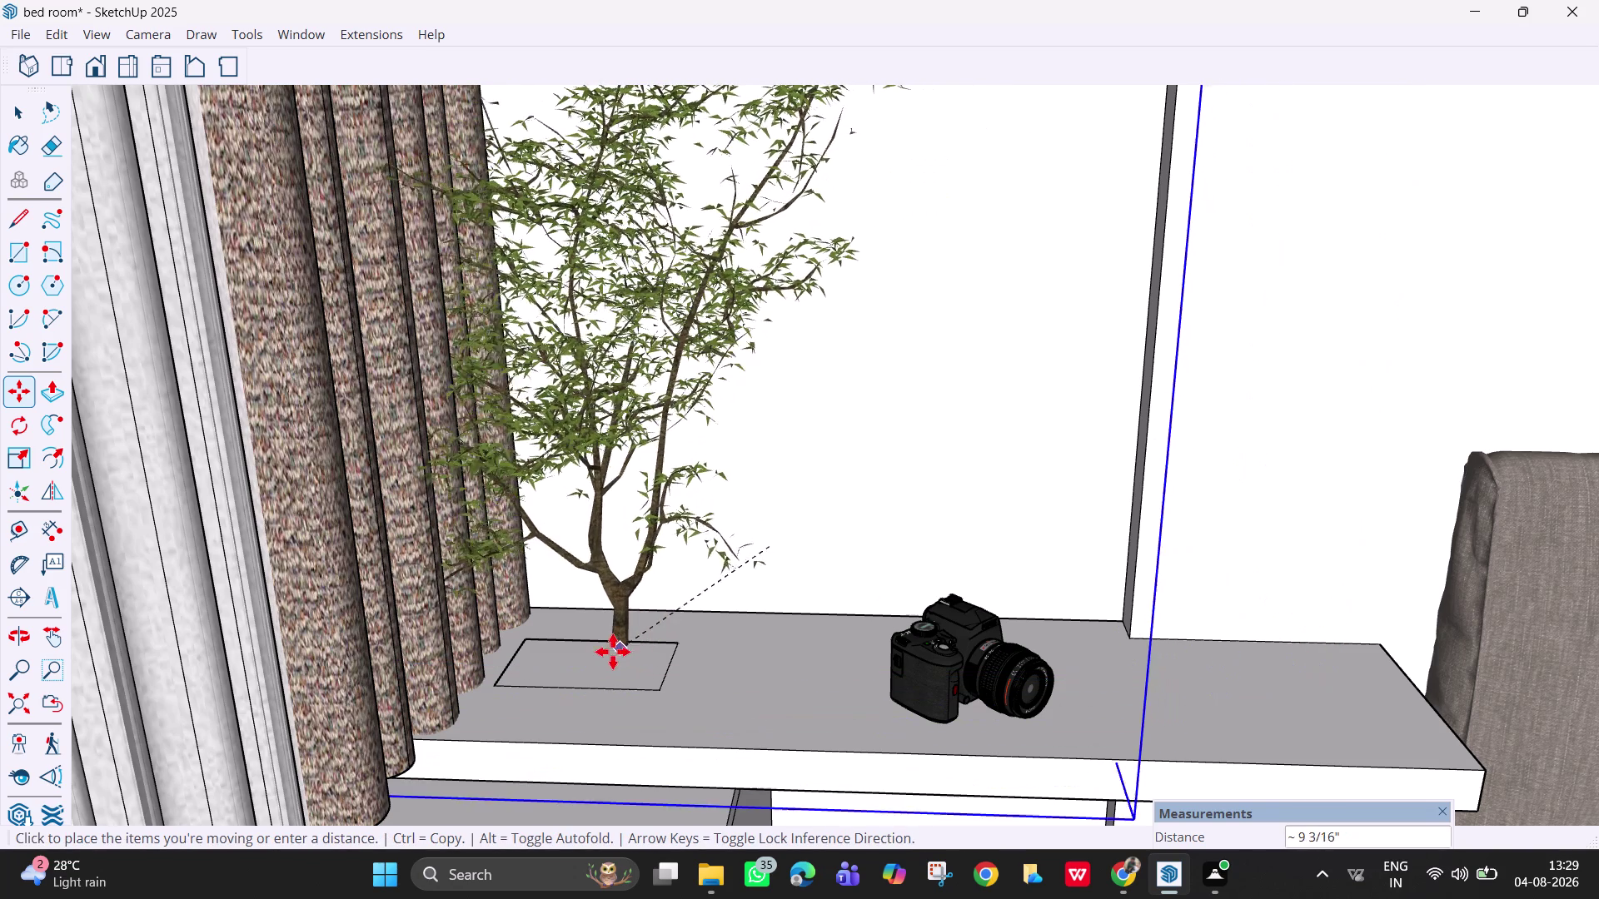
scroll(up, 3)
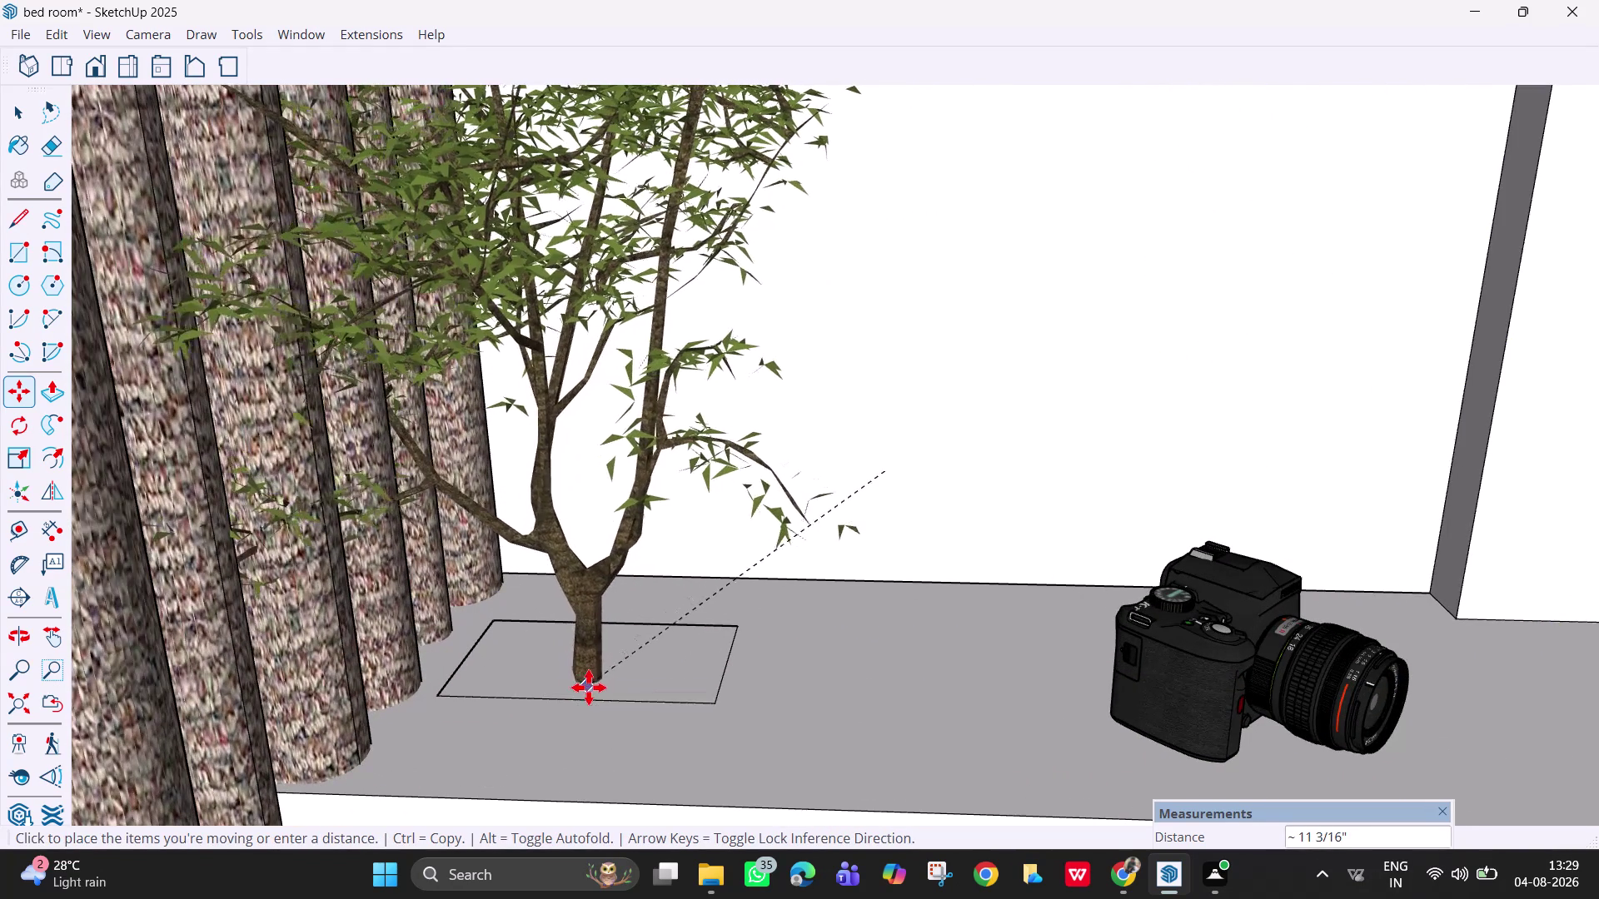
click(588, 679)
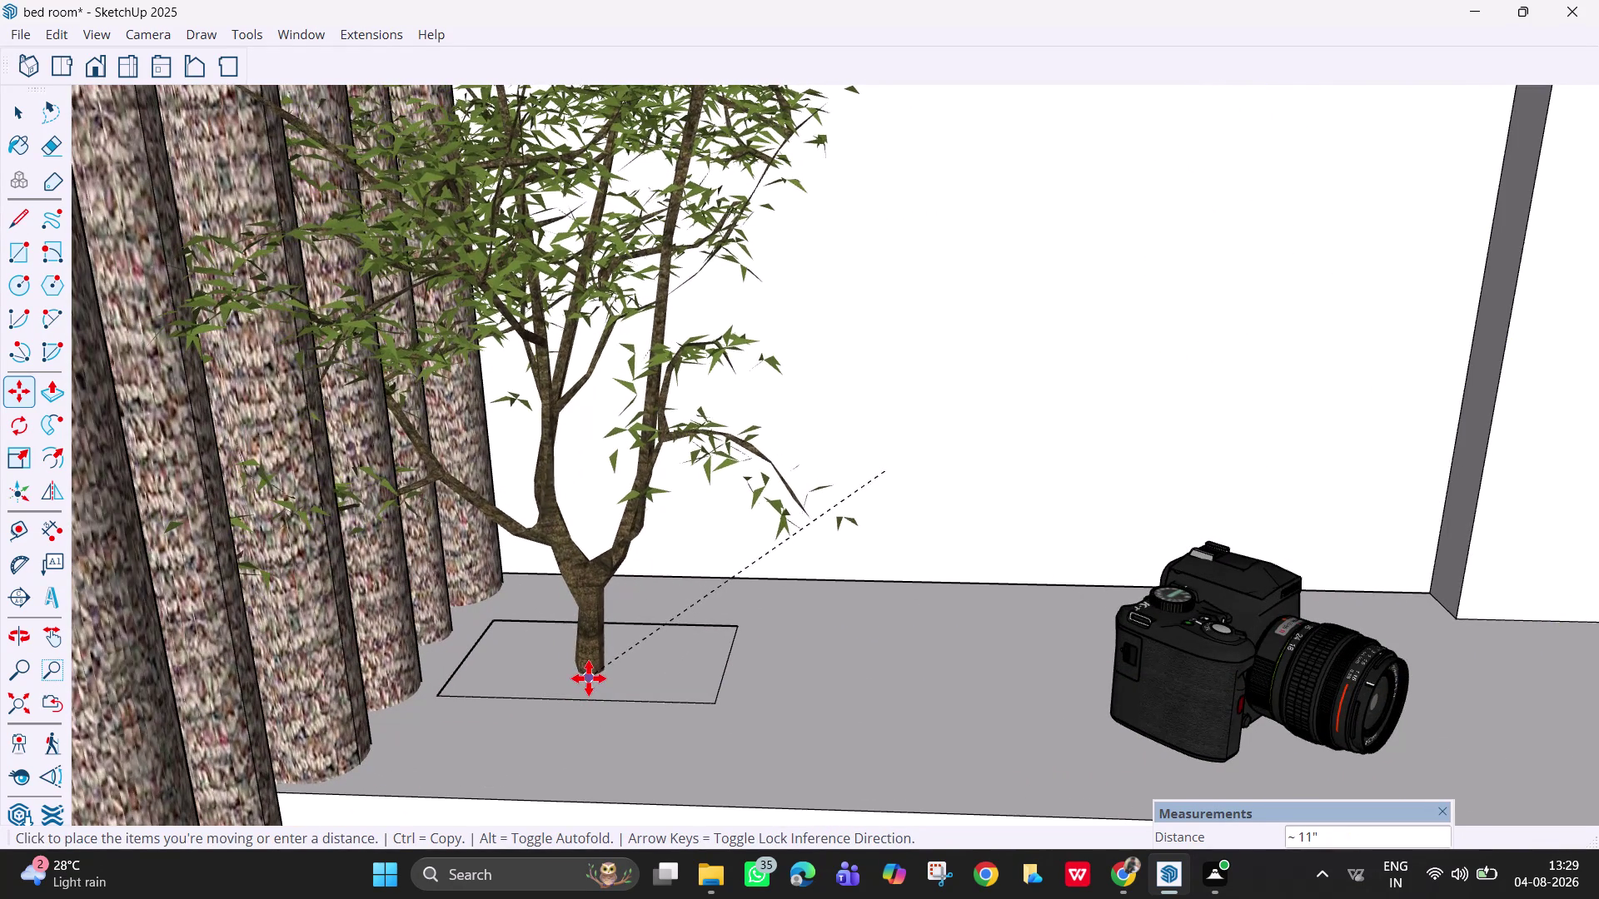
scroll(up, 3)
middle_drag(590, 680, 631, 524)
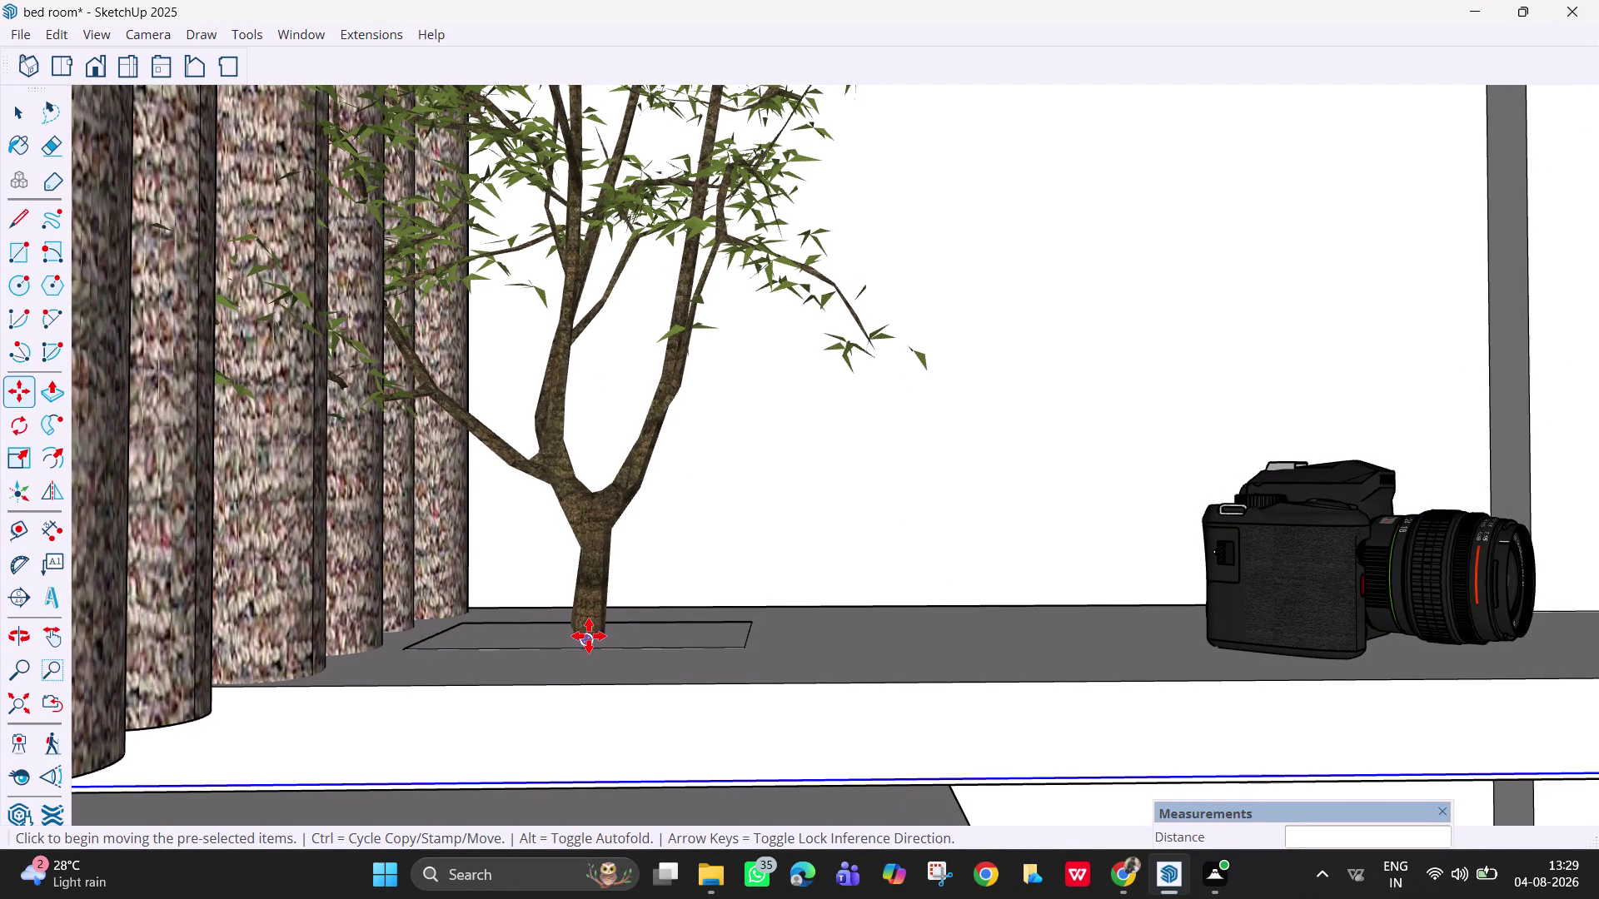
middle_drag(589, 641, 608, 748)
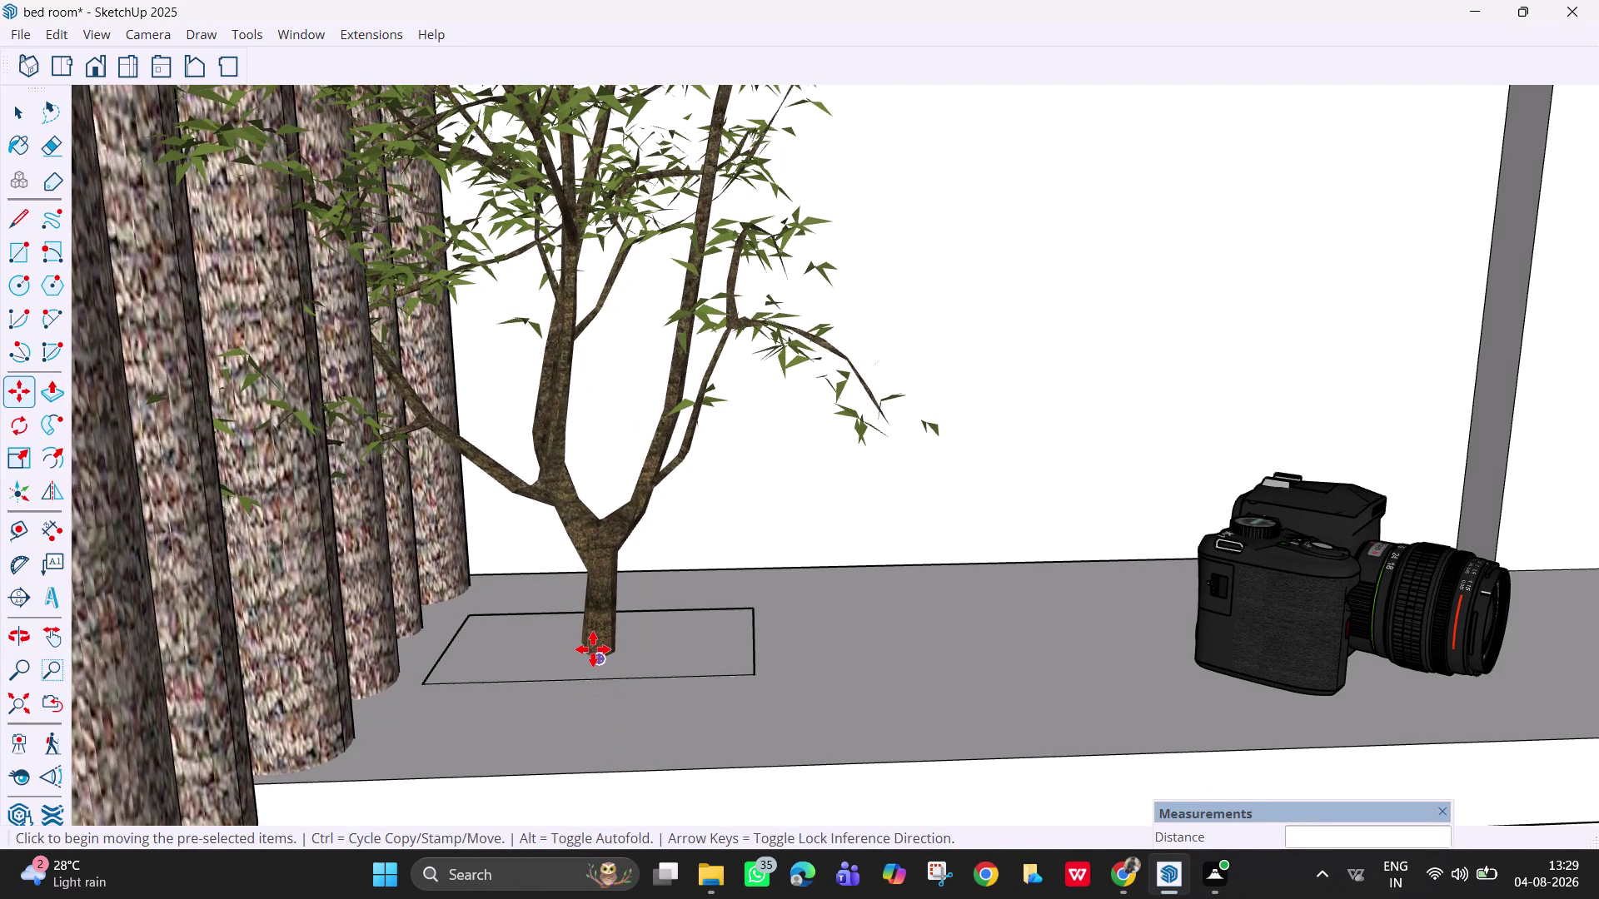
Adjust the trunk's position within the pocket outline, checking from several angles.
click(597, 653)
click(598, 665)
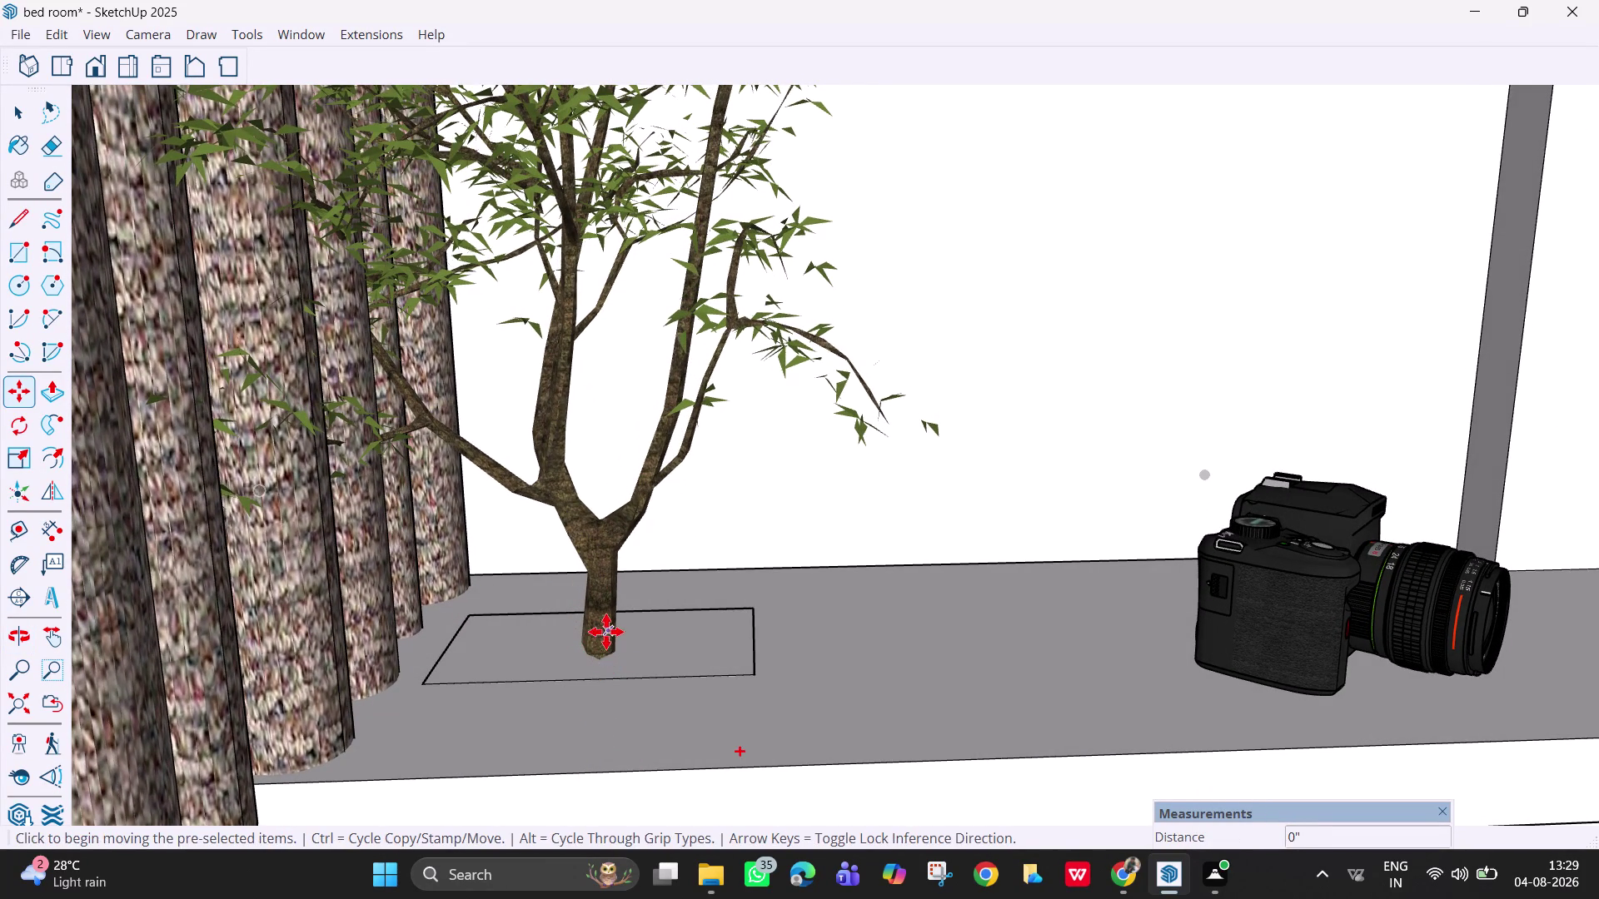
click(606, 652)
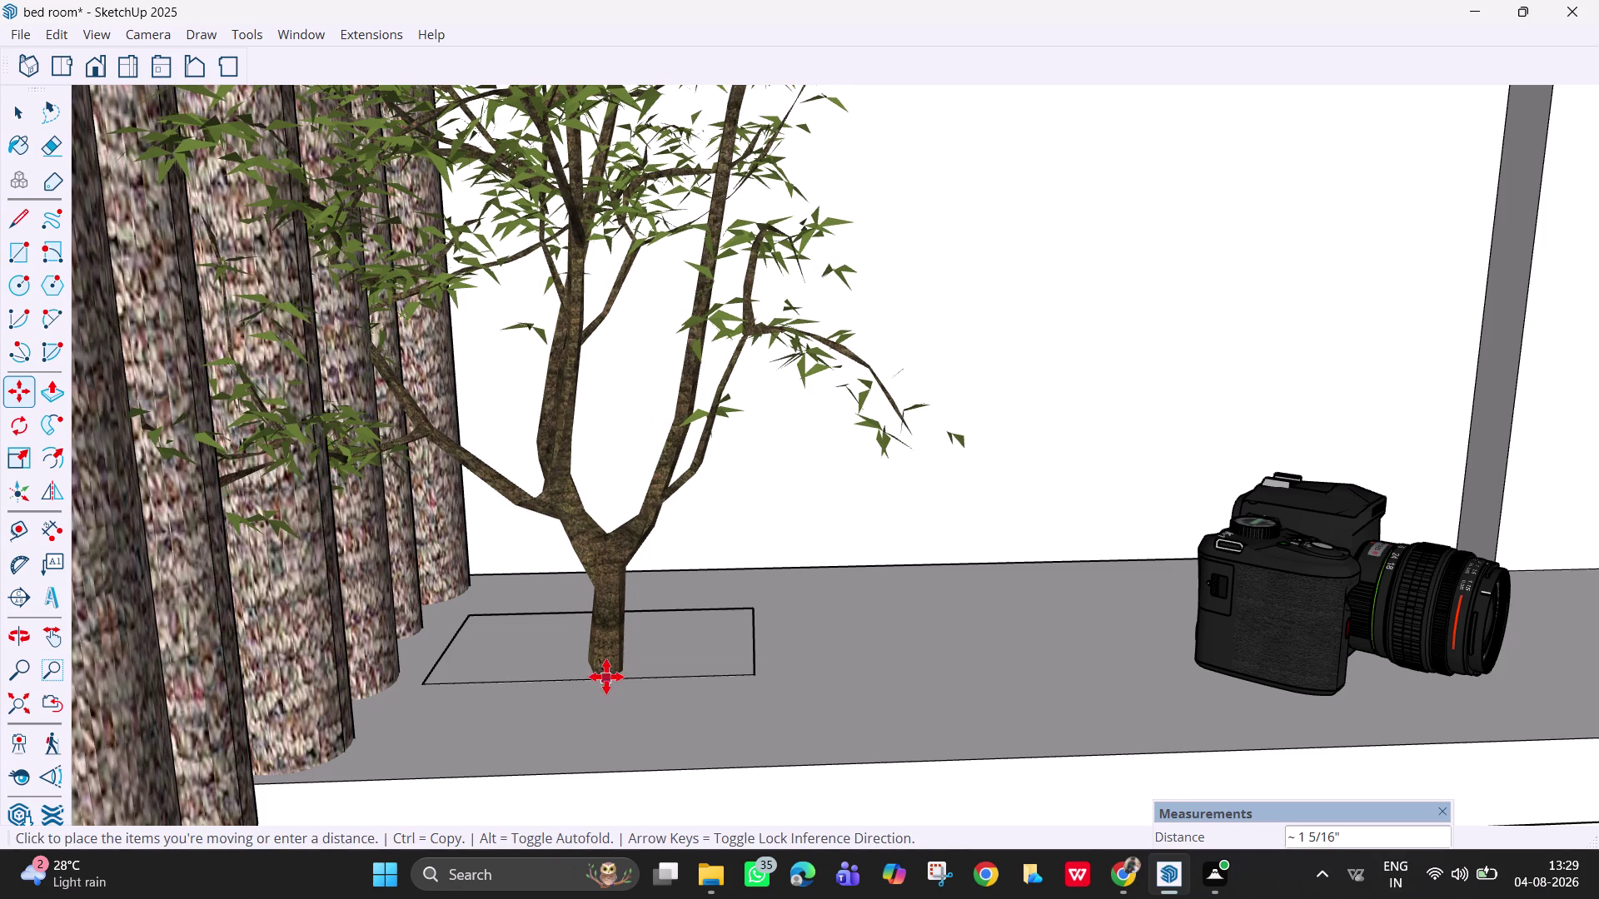
click(606, 661)
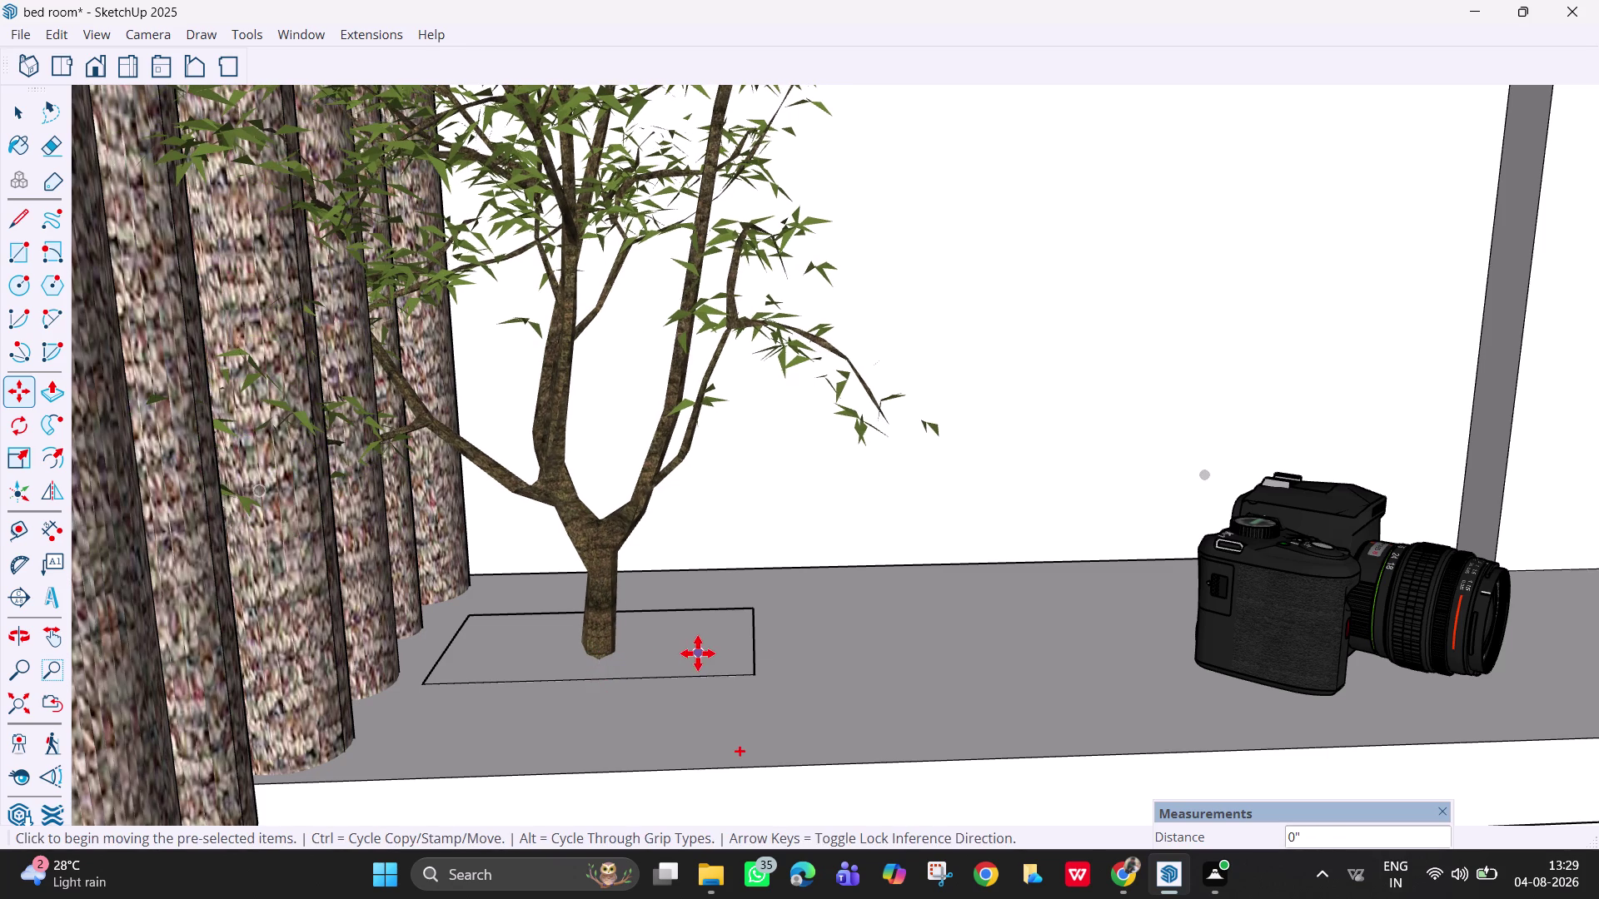
scroll(down, 3)
scroll(down, 3)
middle_drag(737, 598, 659, 549)
scroll(up, 3)
scroll(down, 3)
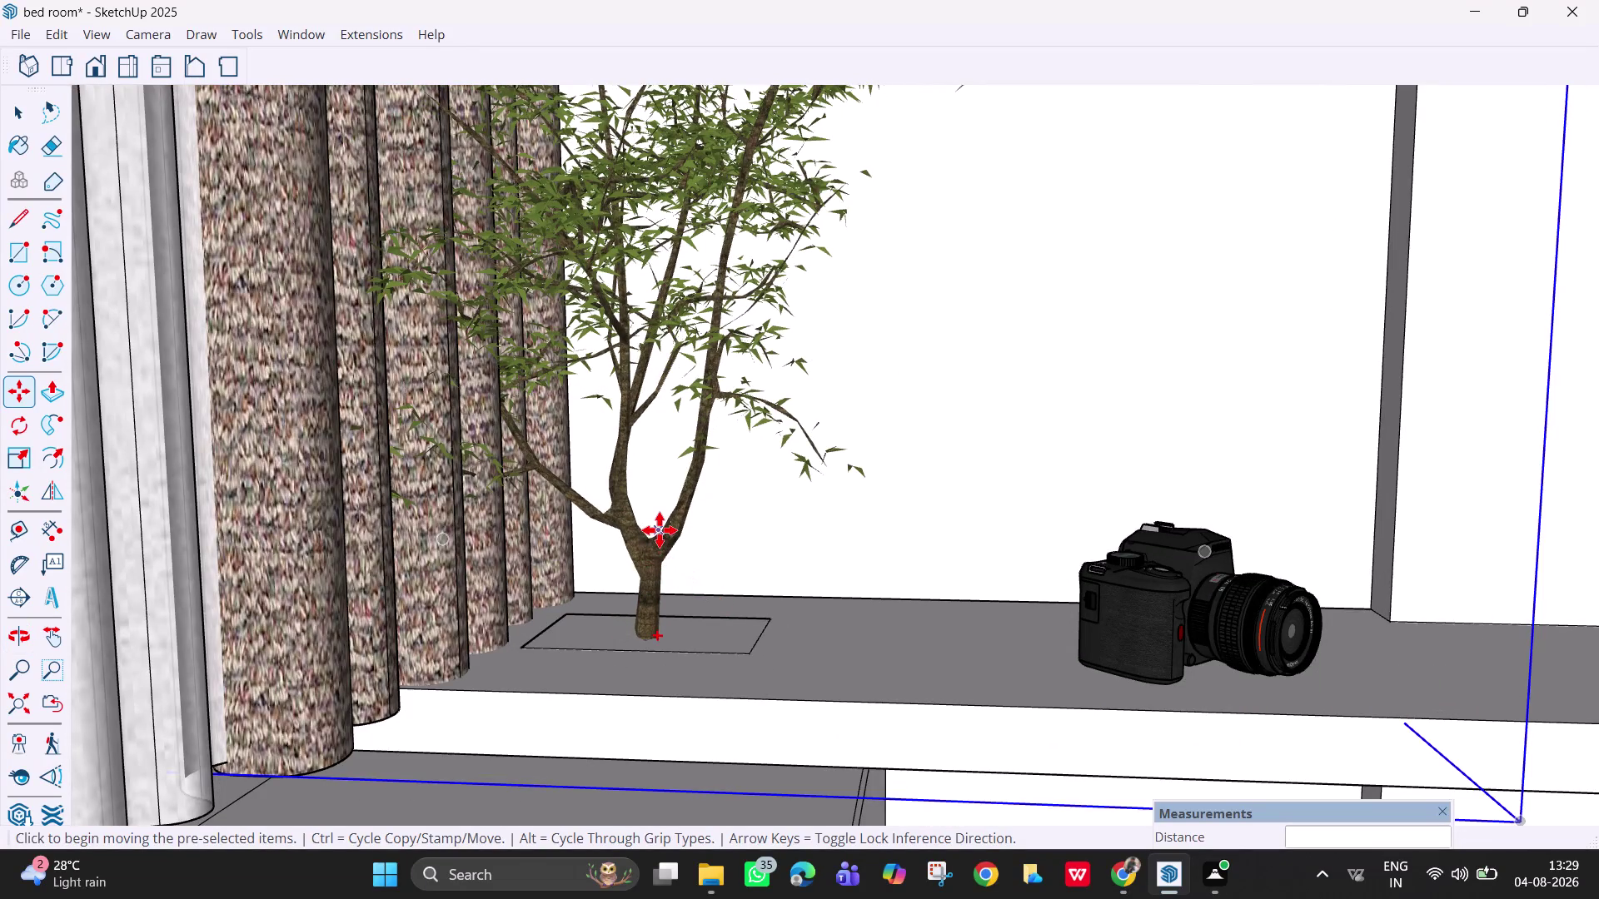
scroll(down, 3)
middle_click(660, 531)
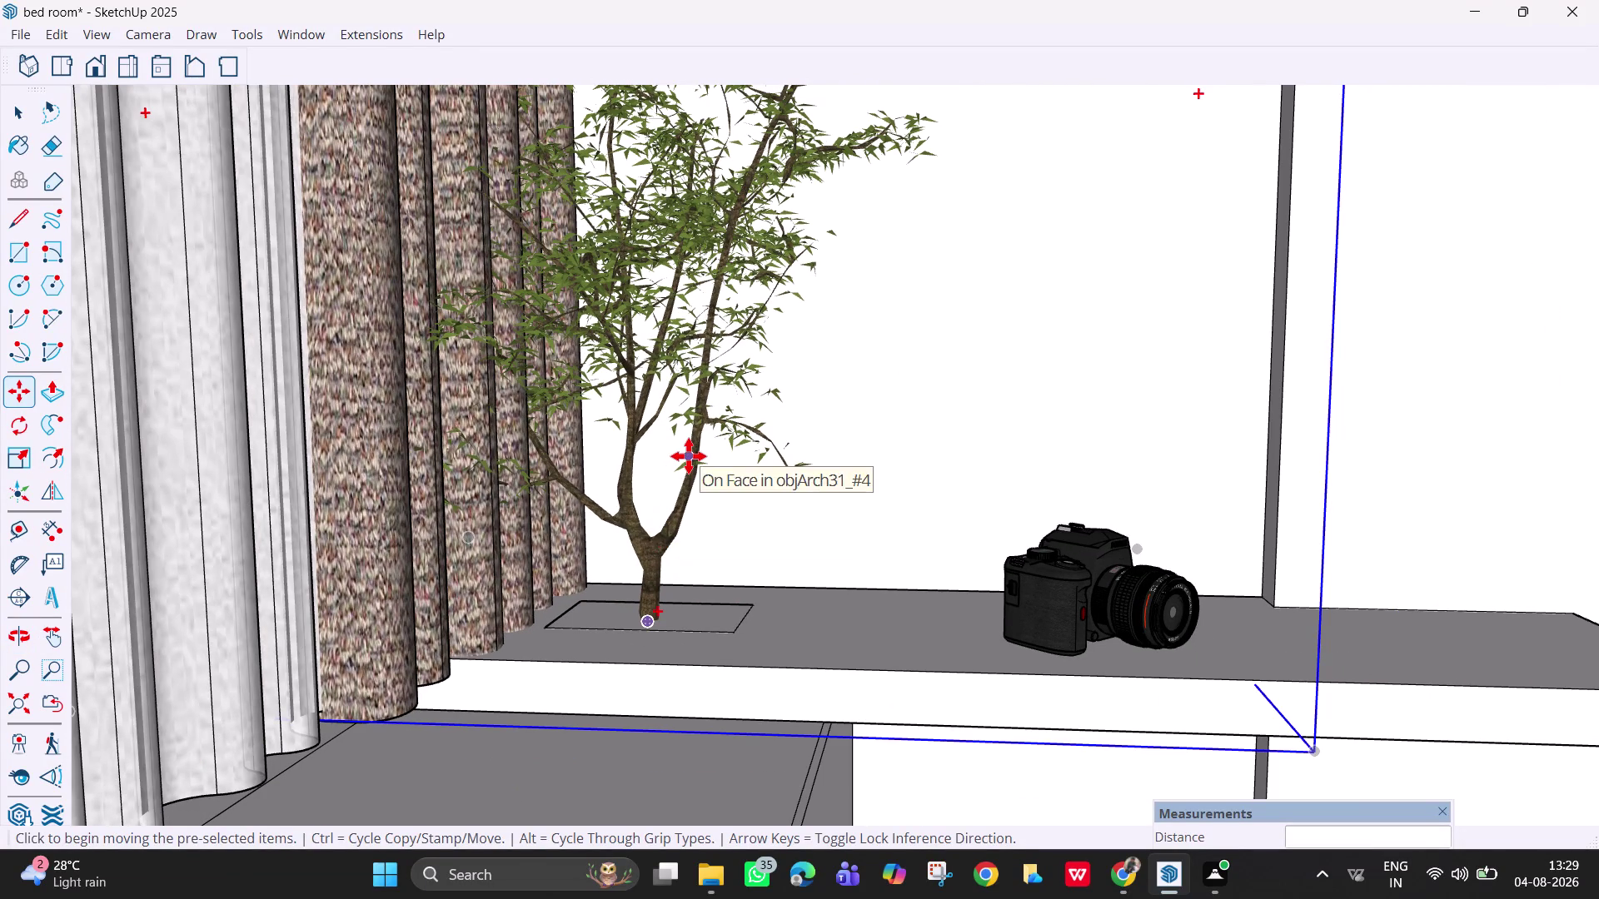
key(Escape)
click(695, 420)
scroll(down, 3)
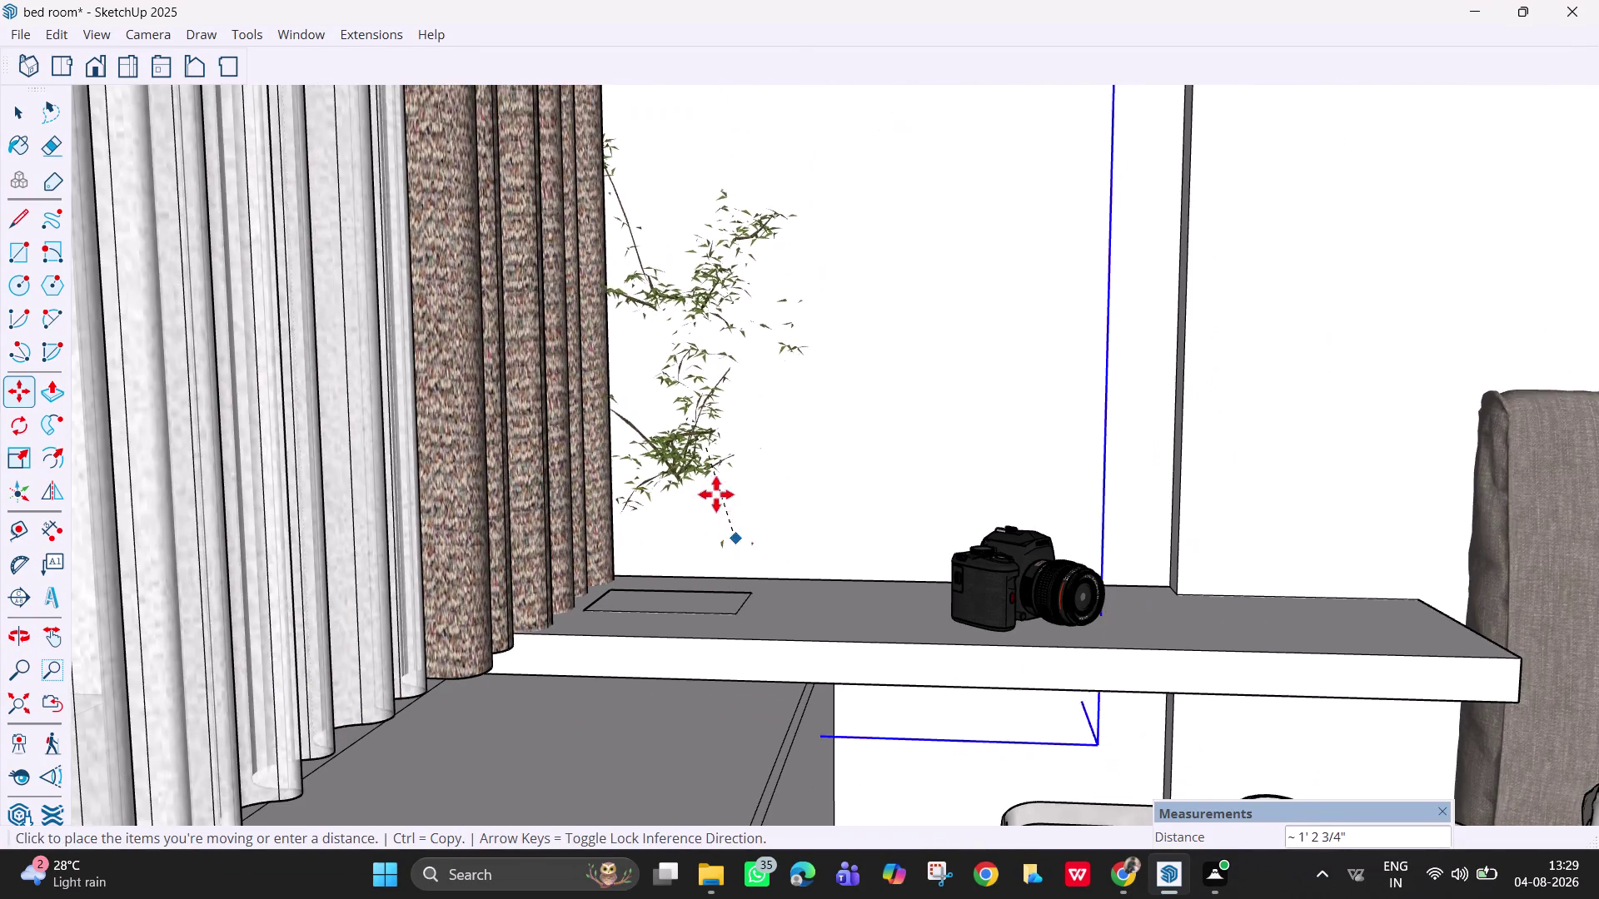
scroll(up, 3)
key(Escape)
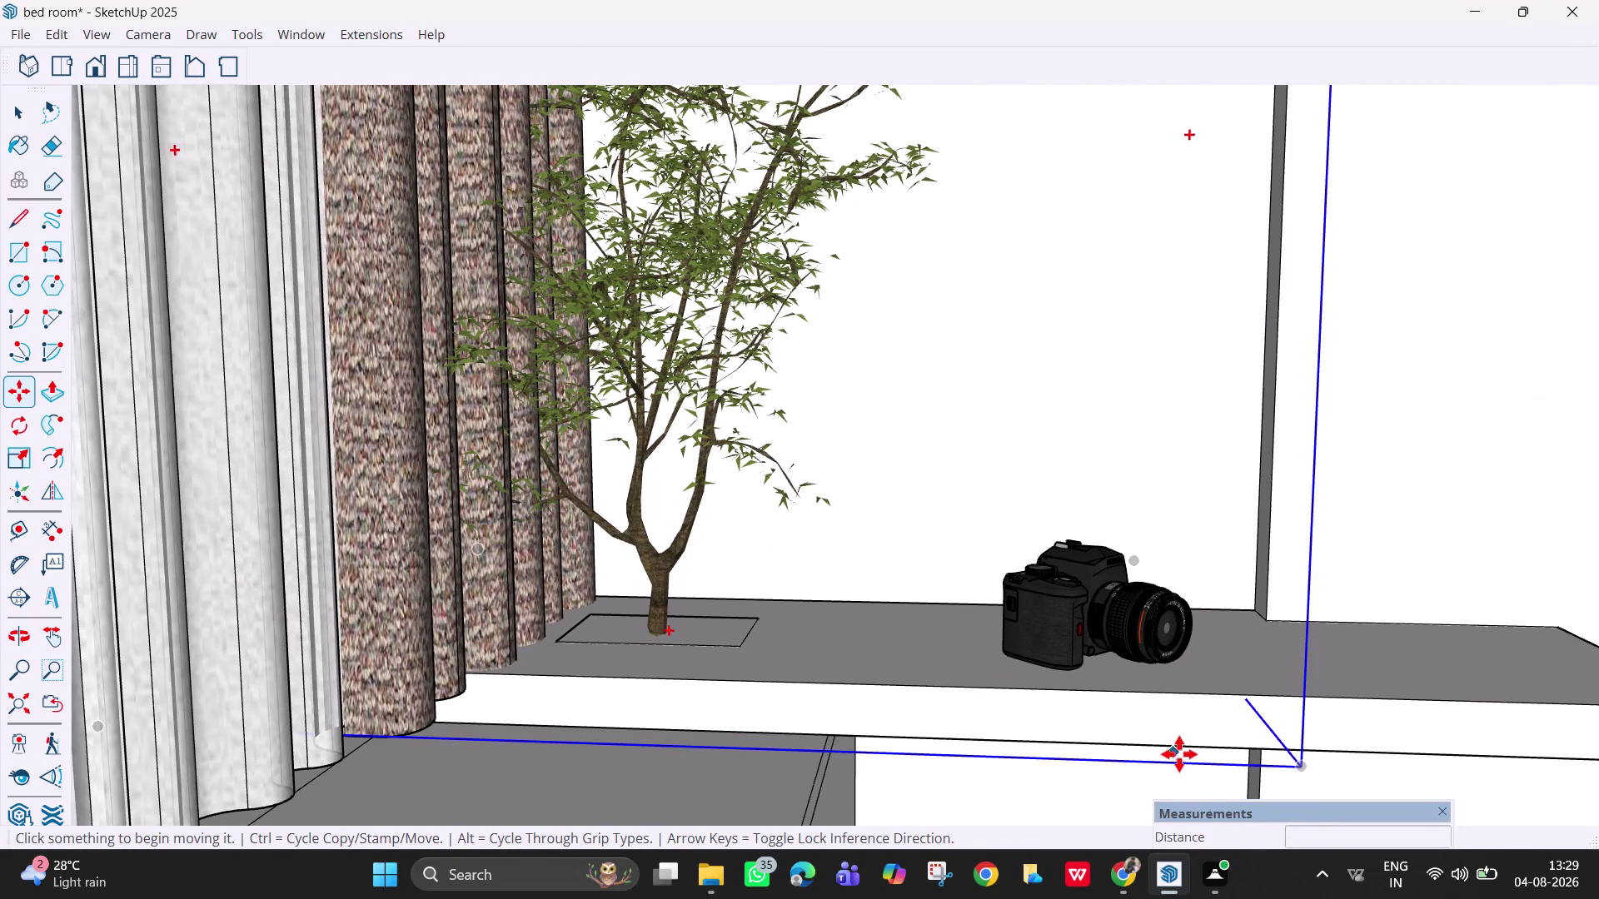
Scale the tree down uniformly to about 0.88 from a corner grip.
key(s)
click(659, 547)
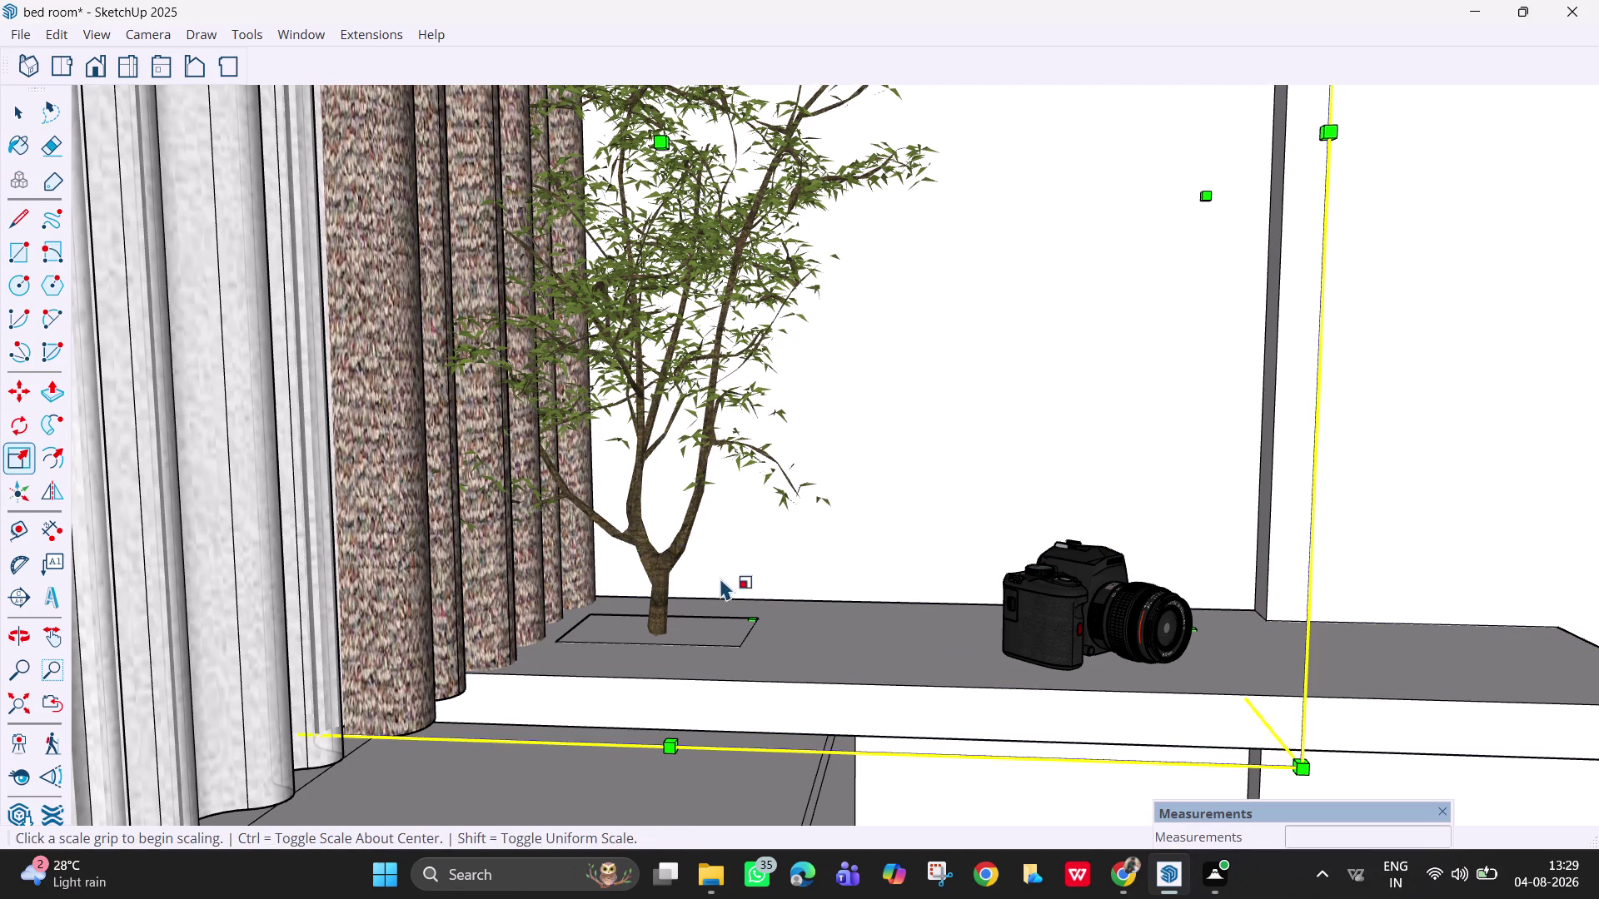
click(1302, 765)
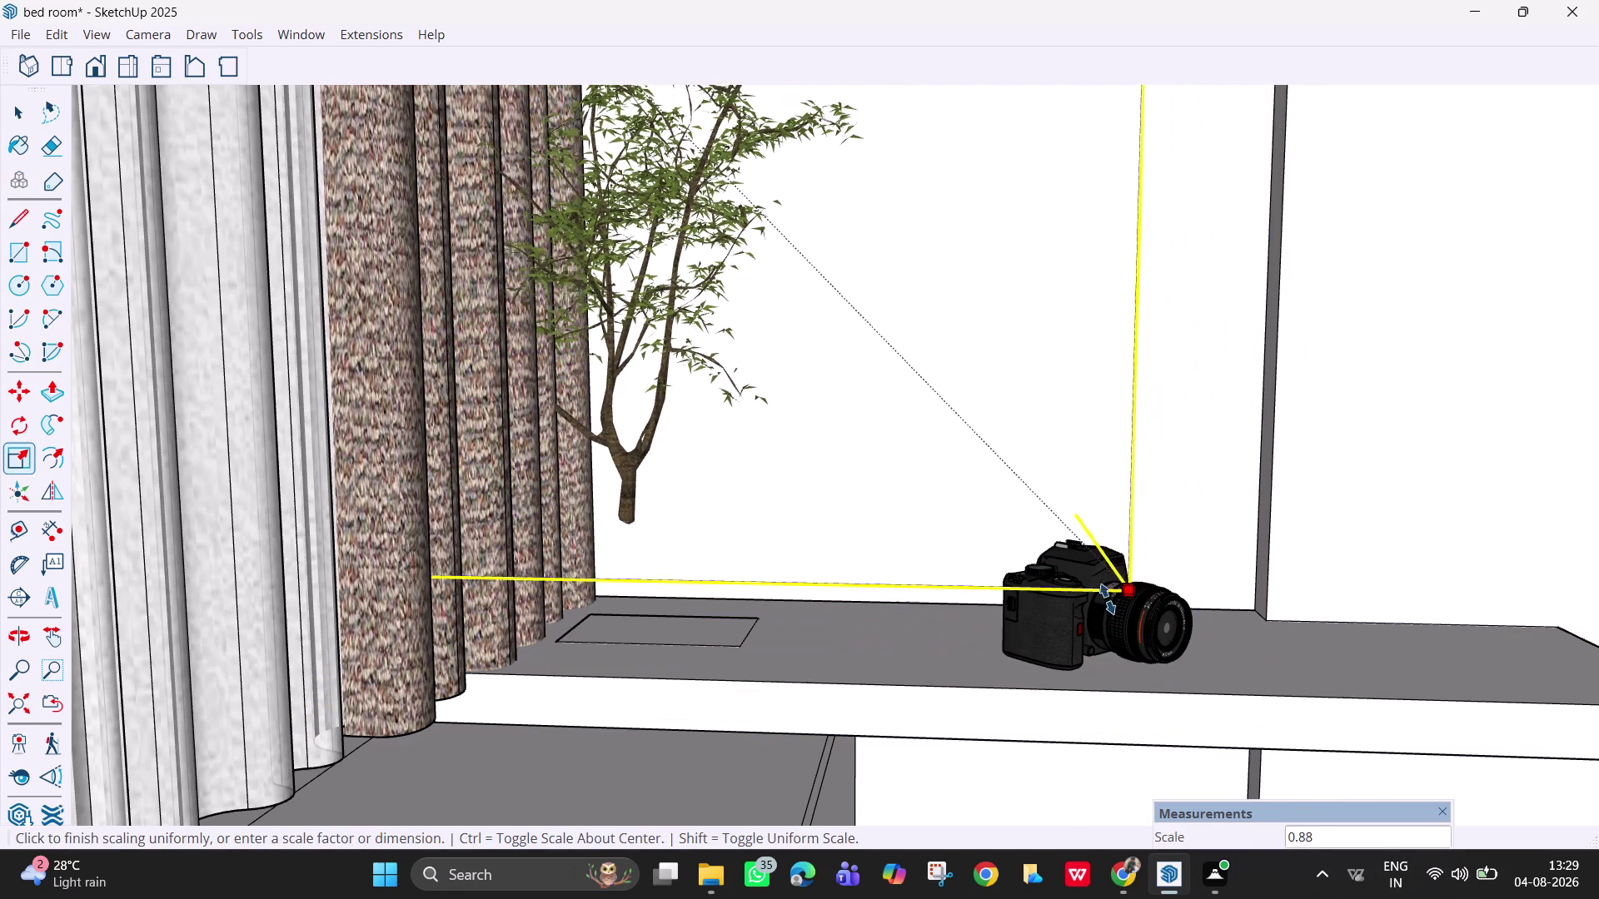
click(1074, 565)
Drop the tree into the cut-out pocket on the ledge.
key(space)
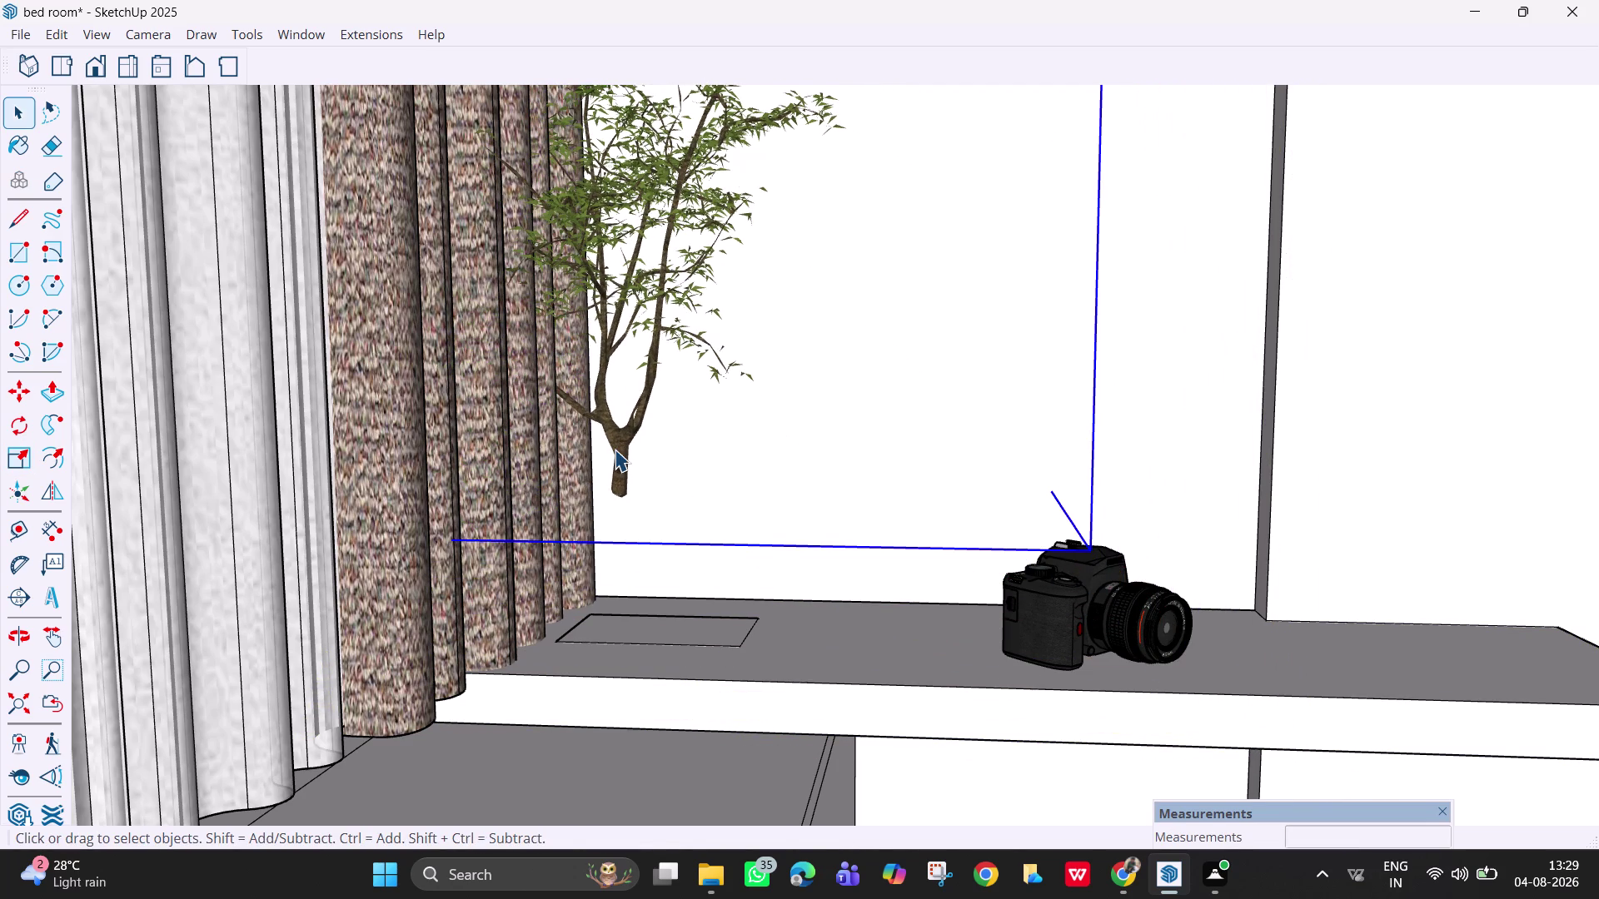
key(m)
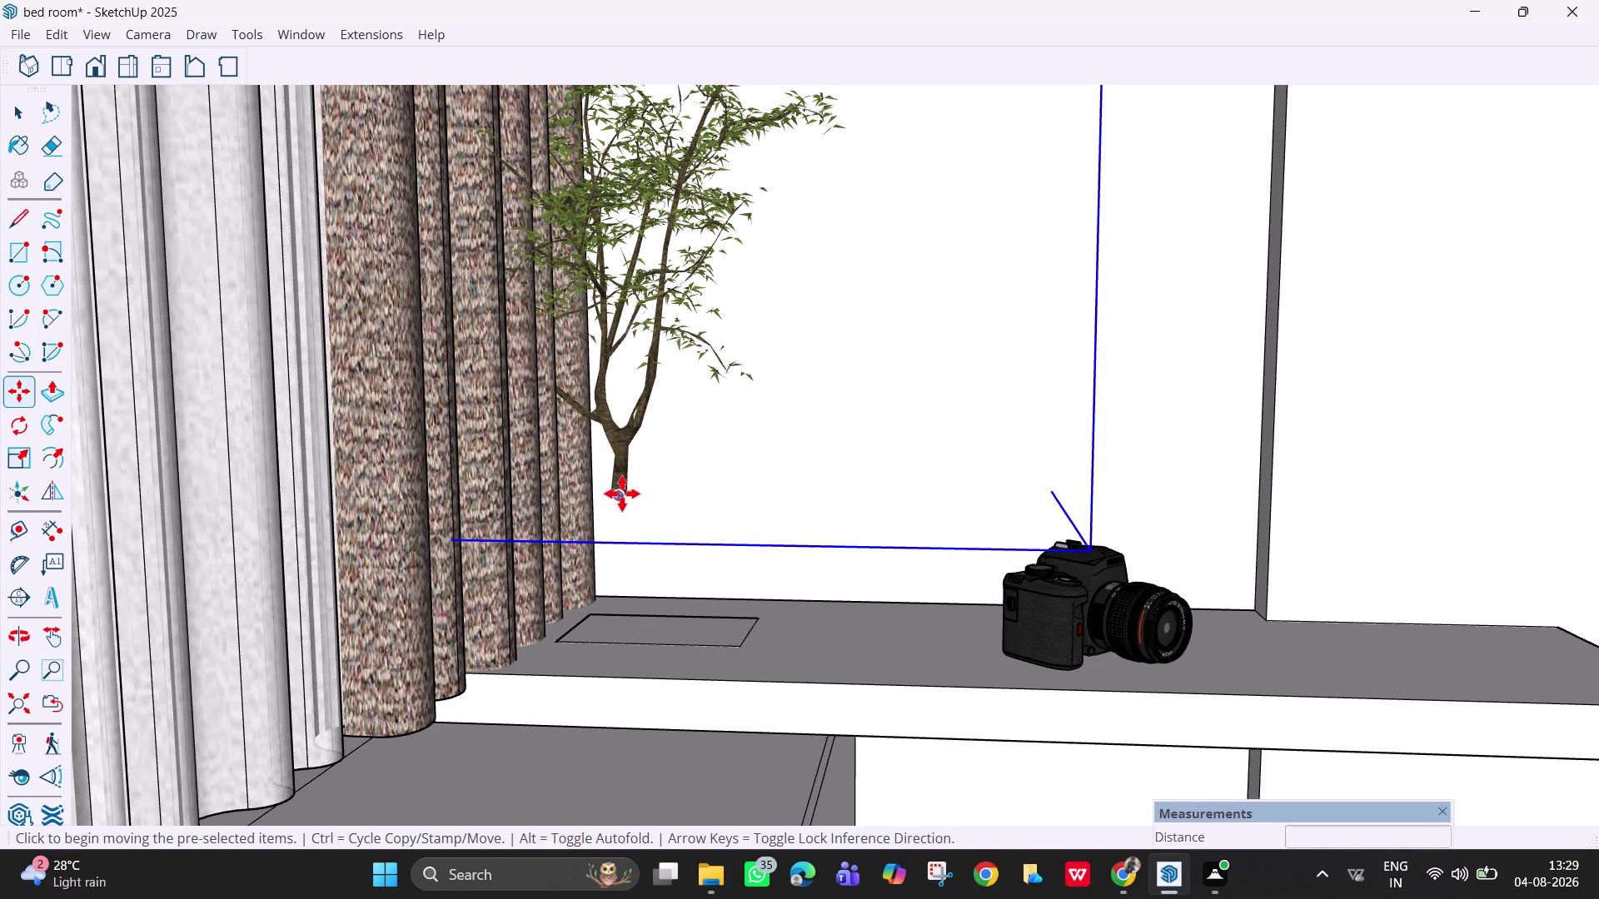
click(619, 494)
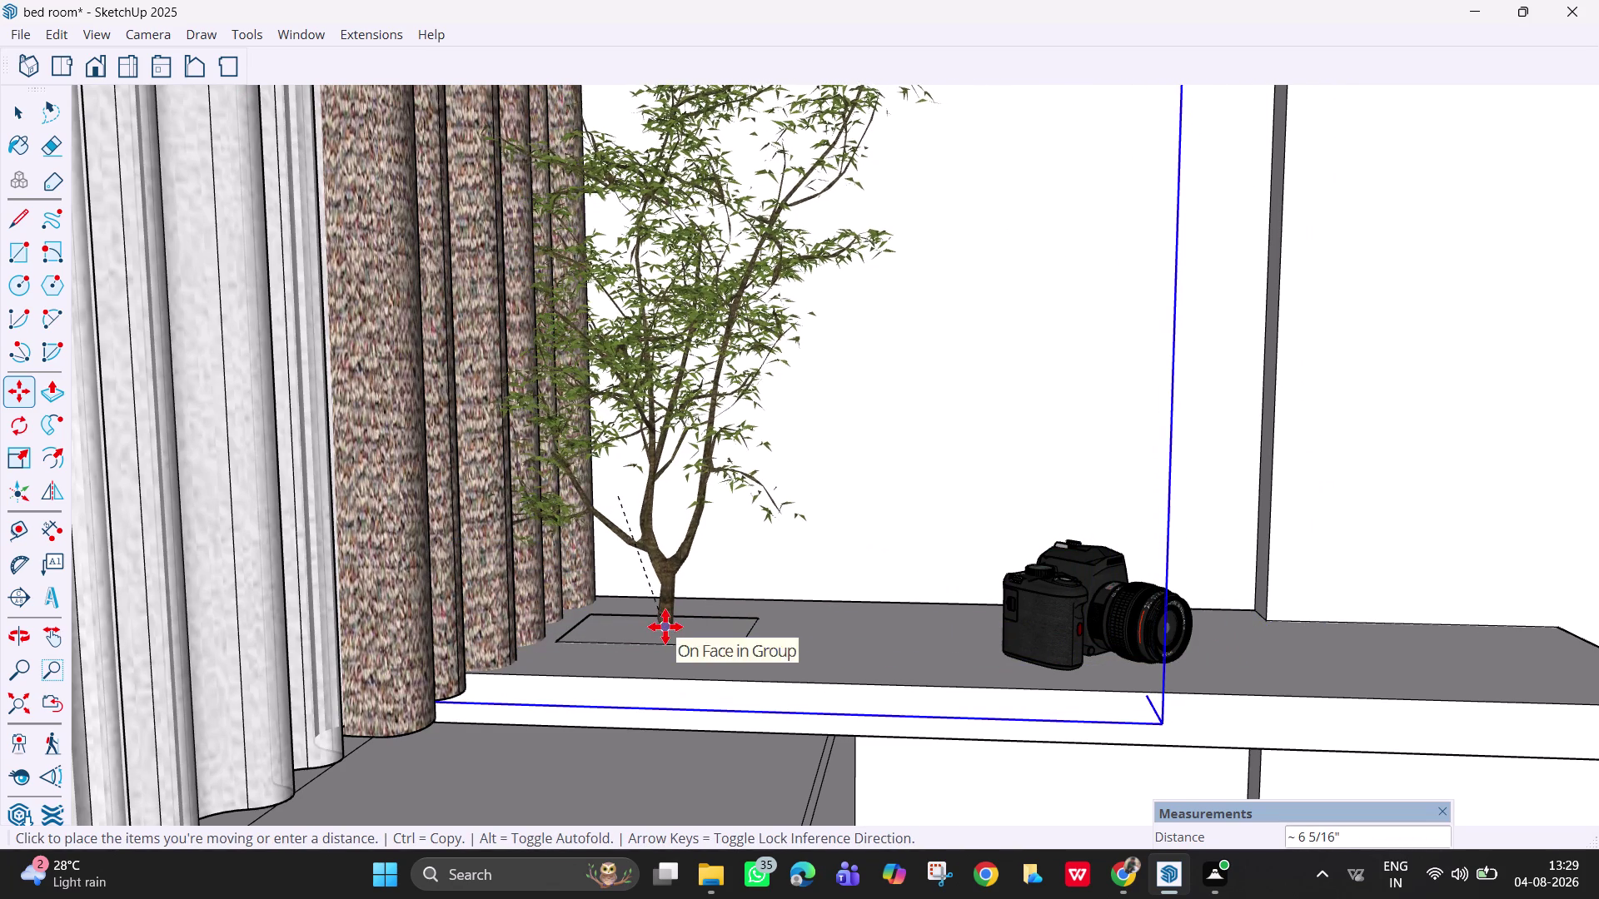
click(671, 627)
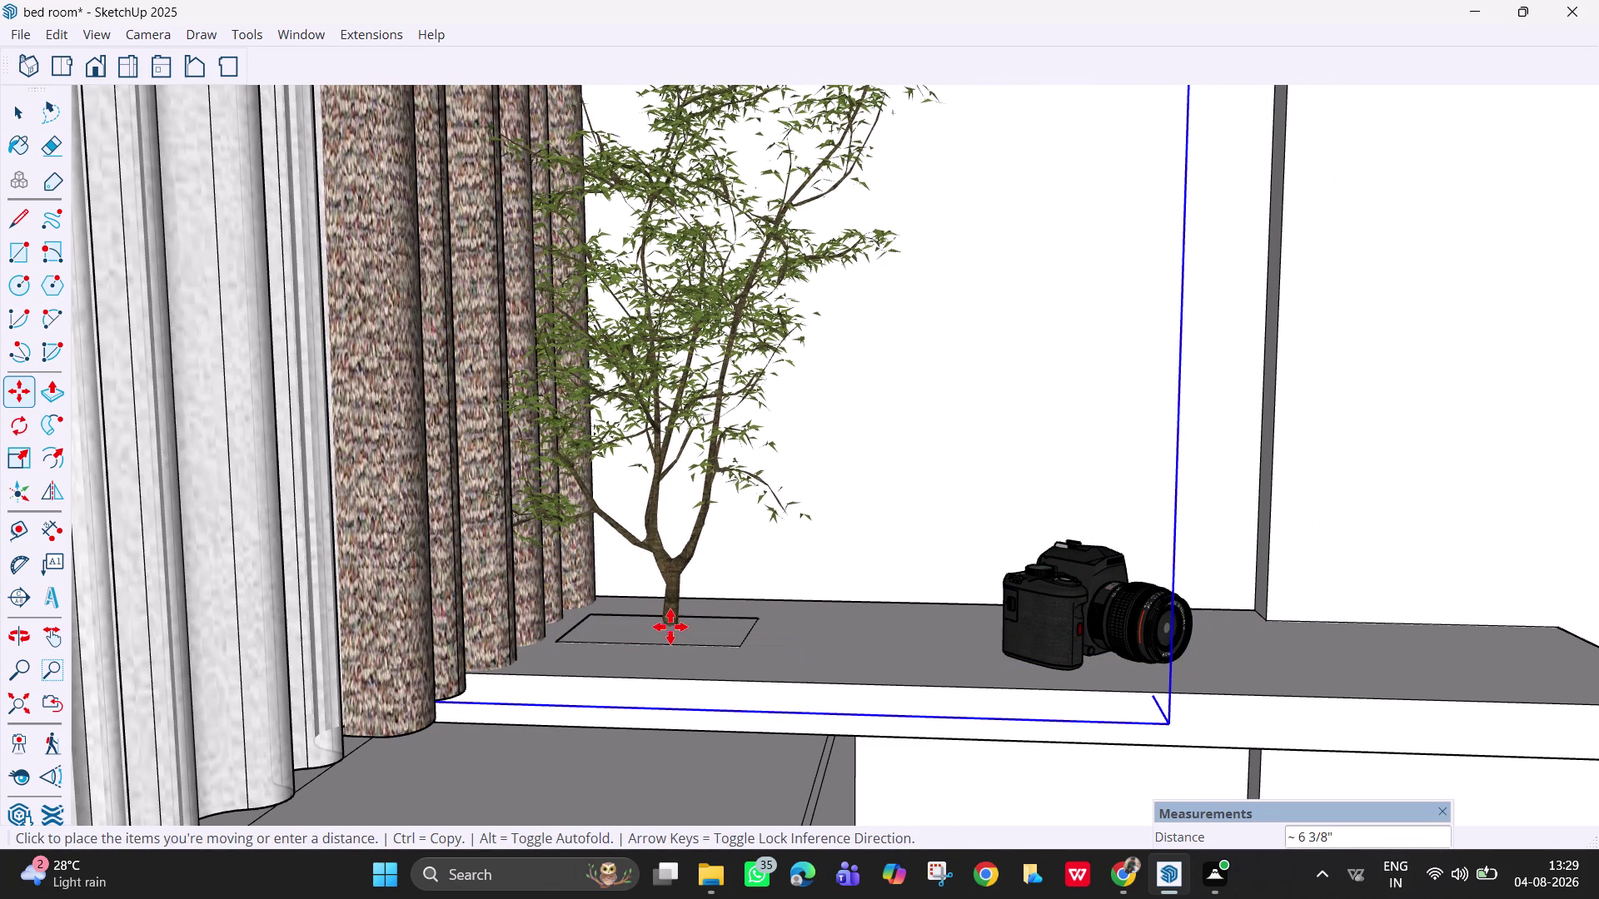
key(Escape)
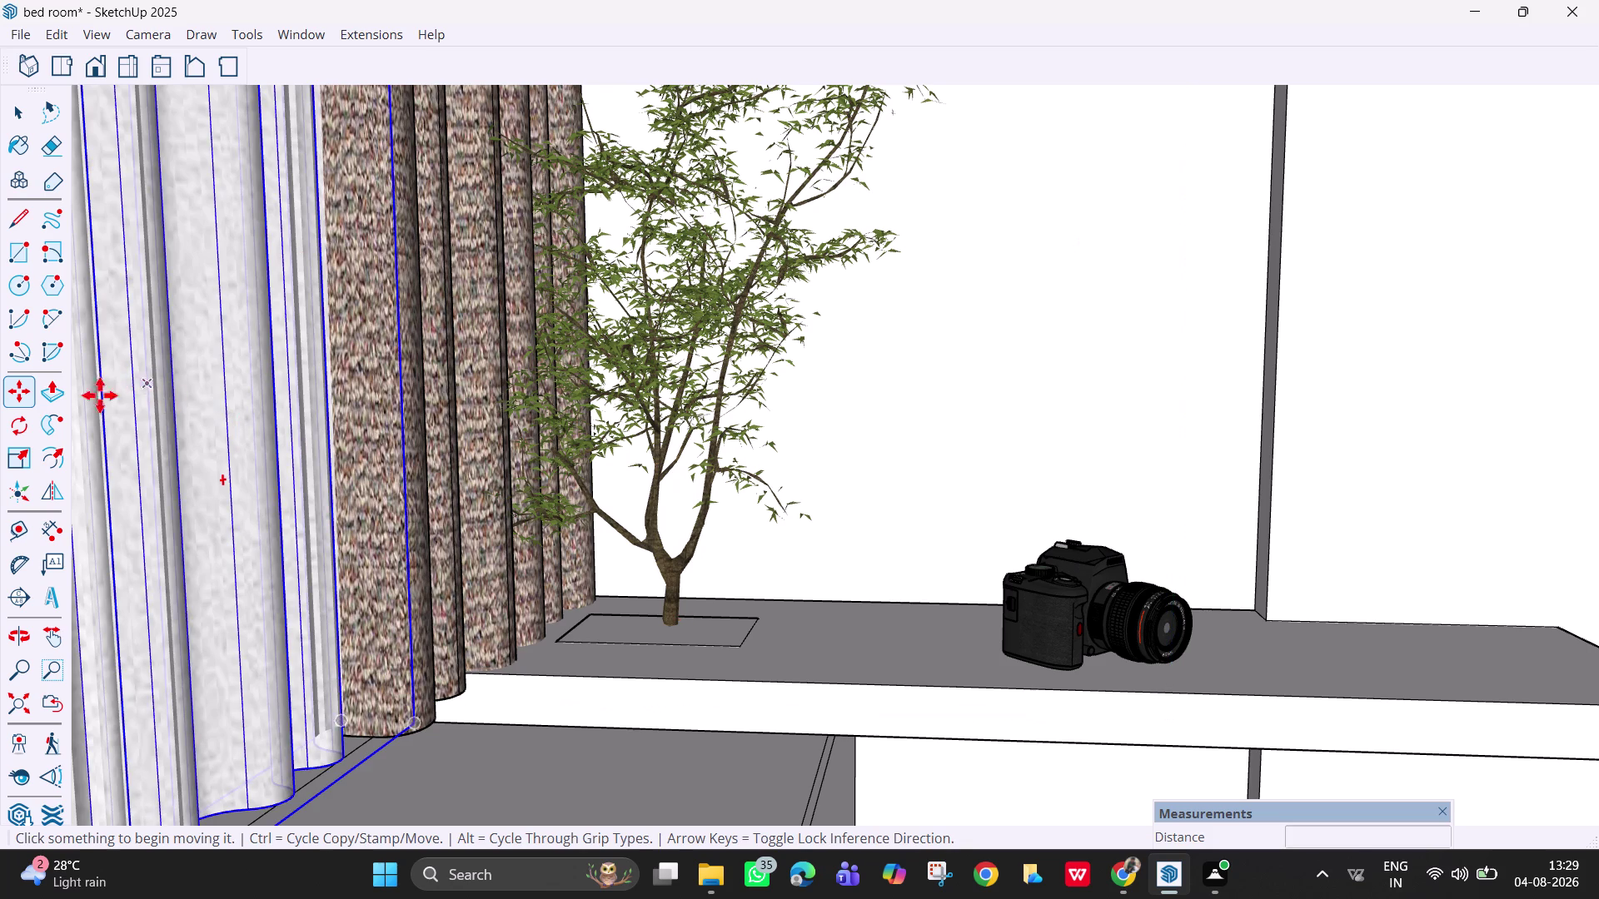
Mirror the tree across its red plane with the Flip tool.
click(45, 486)
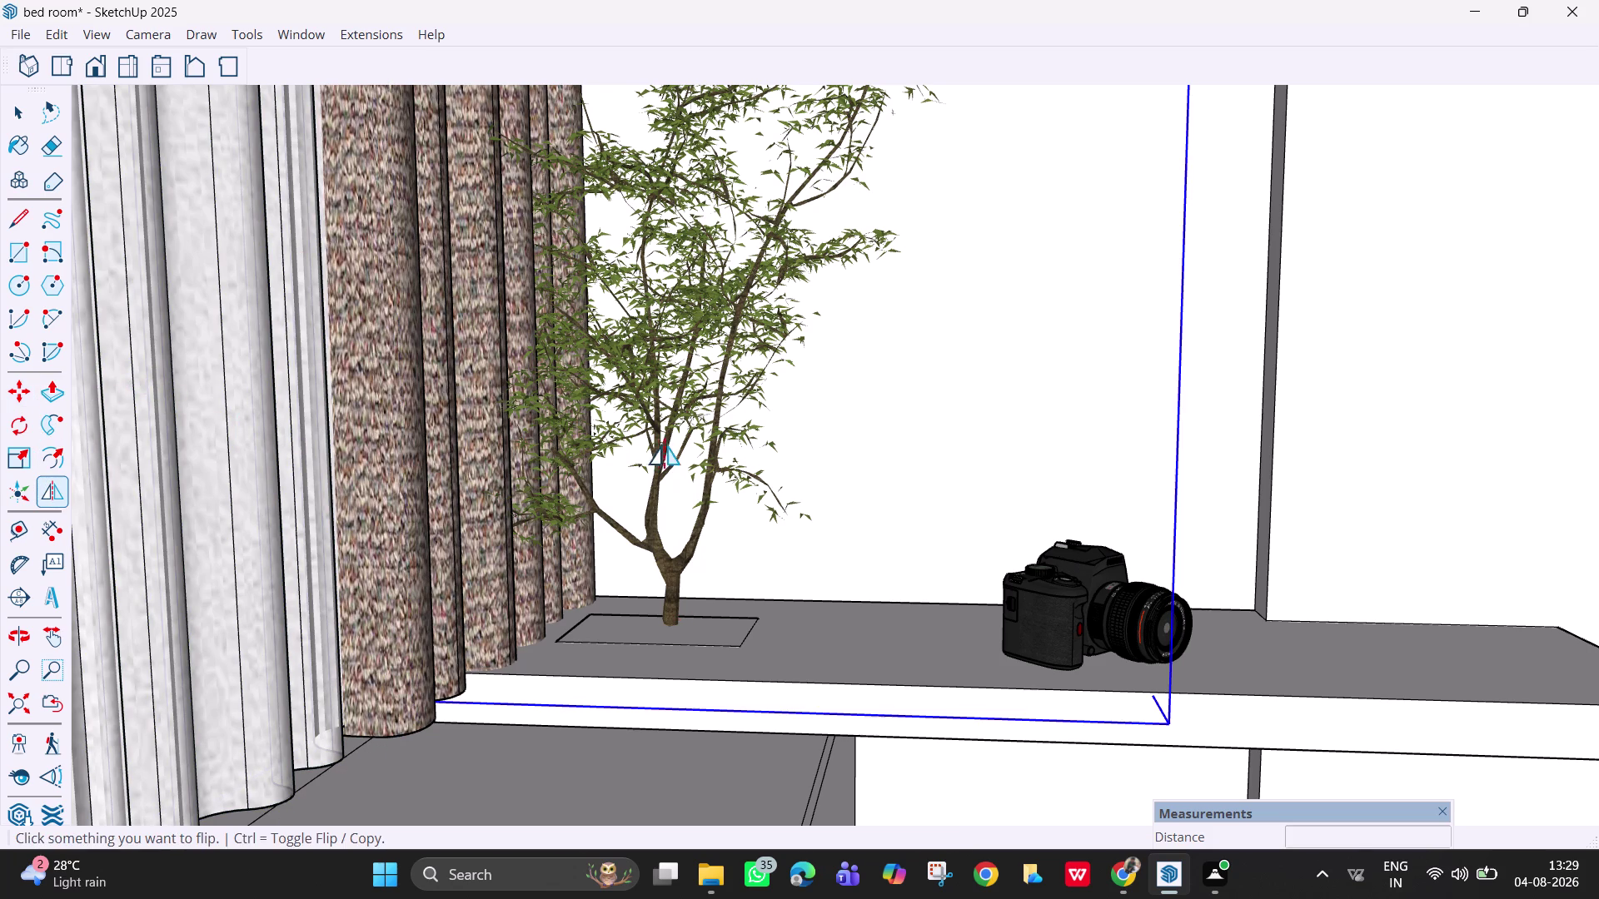
click(724, 423)
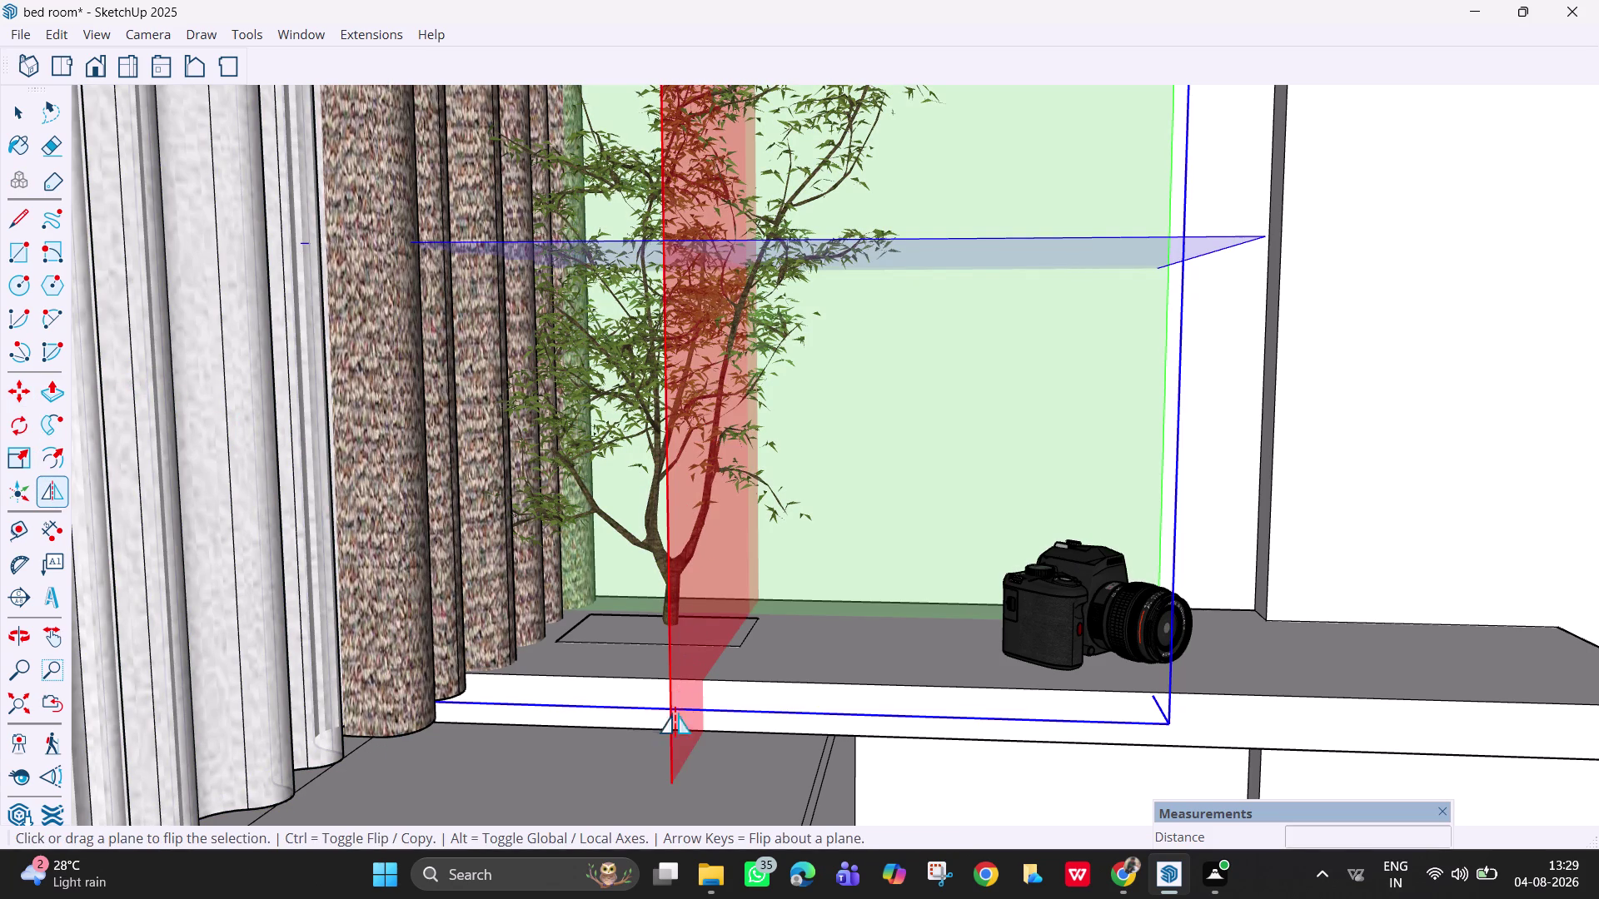
click(678, 734)
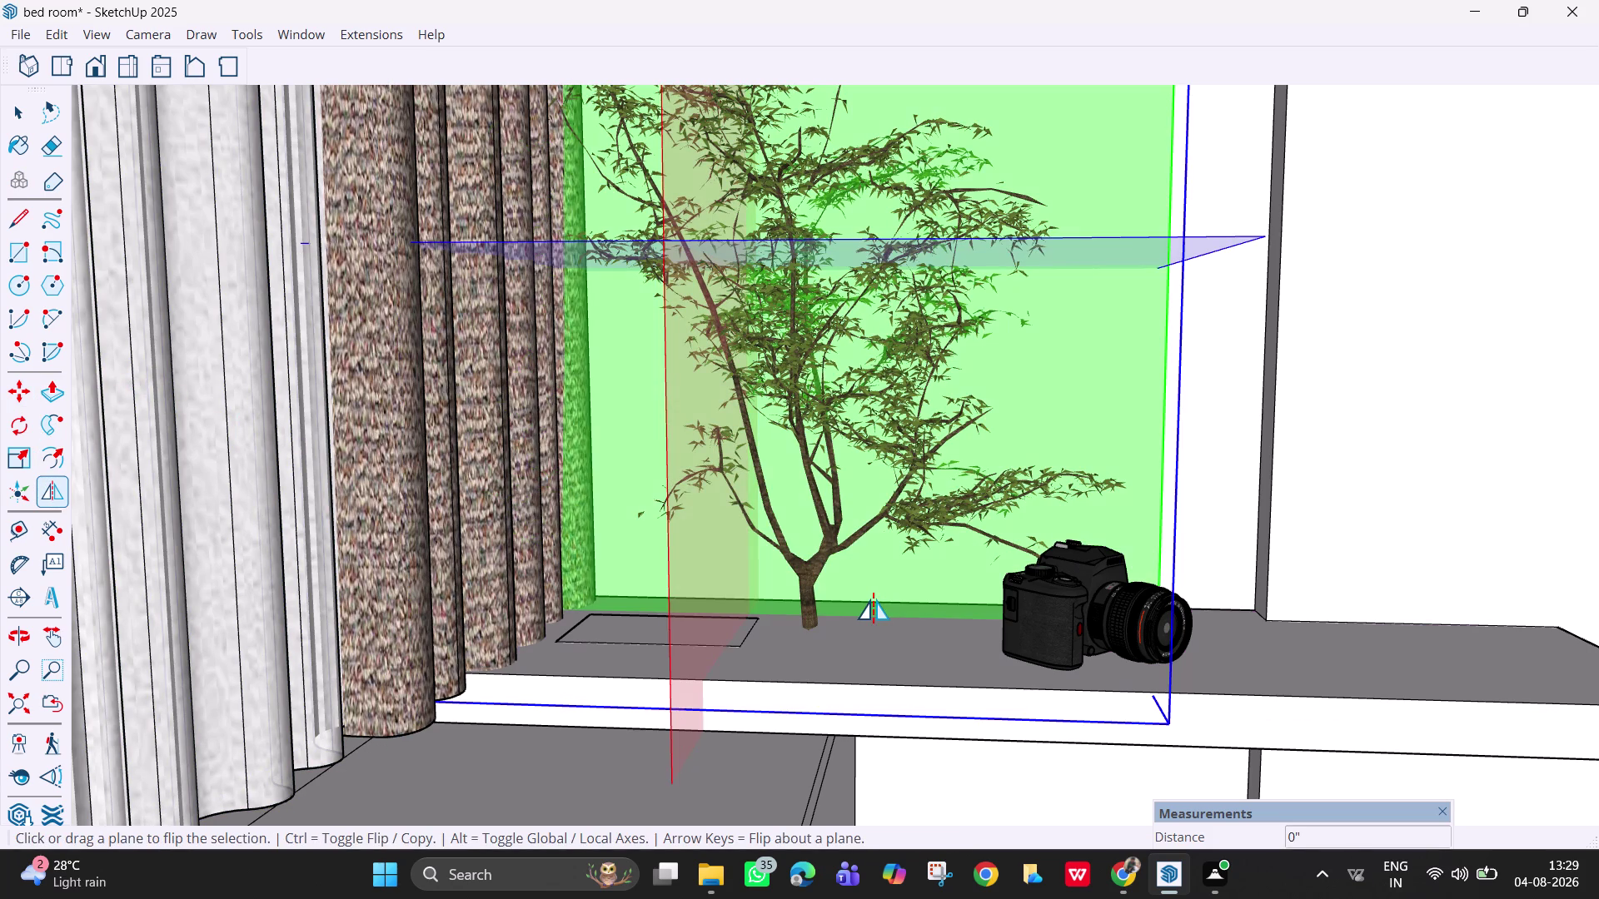
key(space)
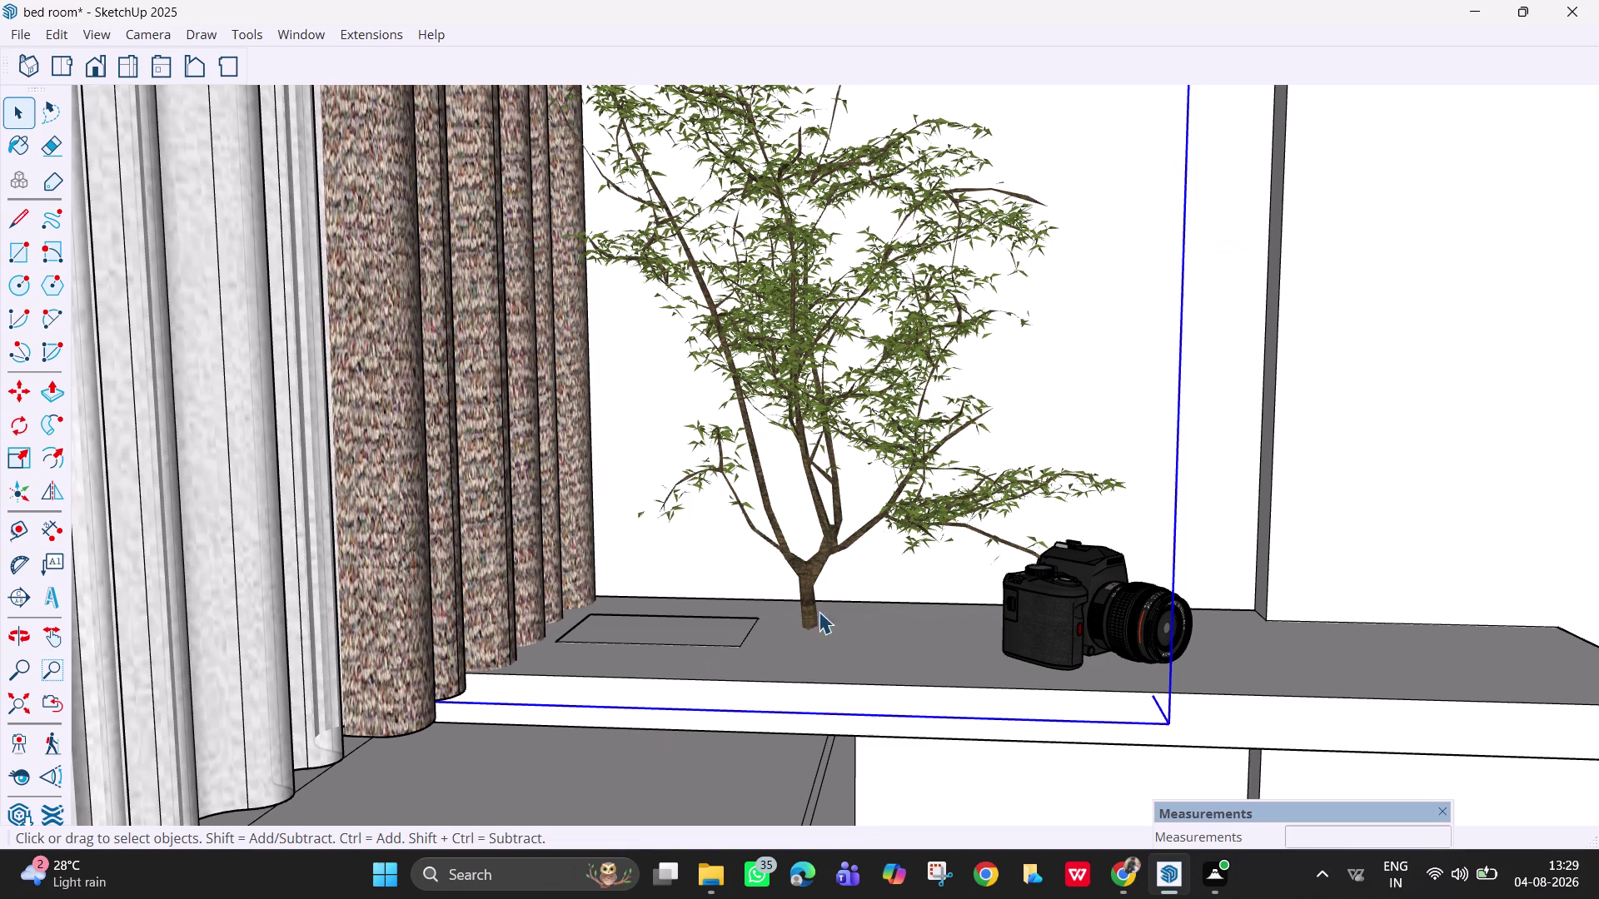
Move the mirrored tree back into the pocket on the ledge.
click(794, 582)
click(808, 551)
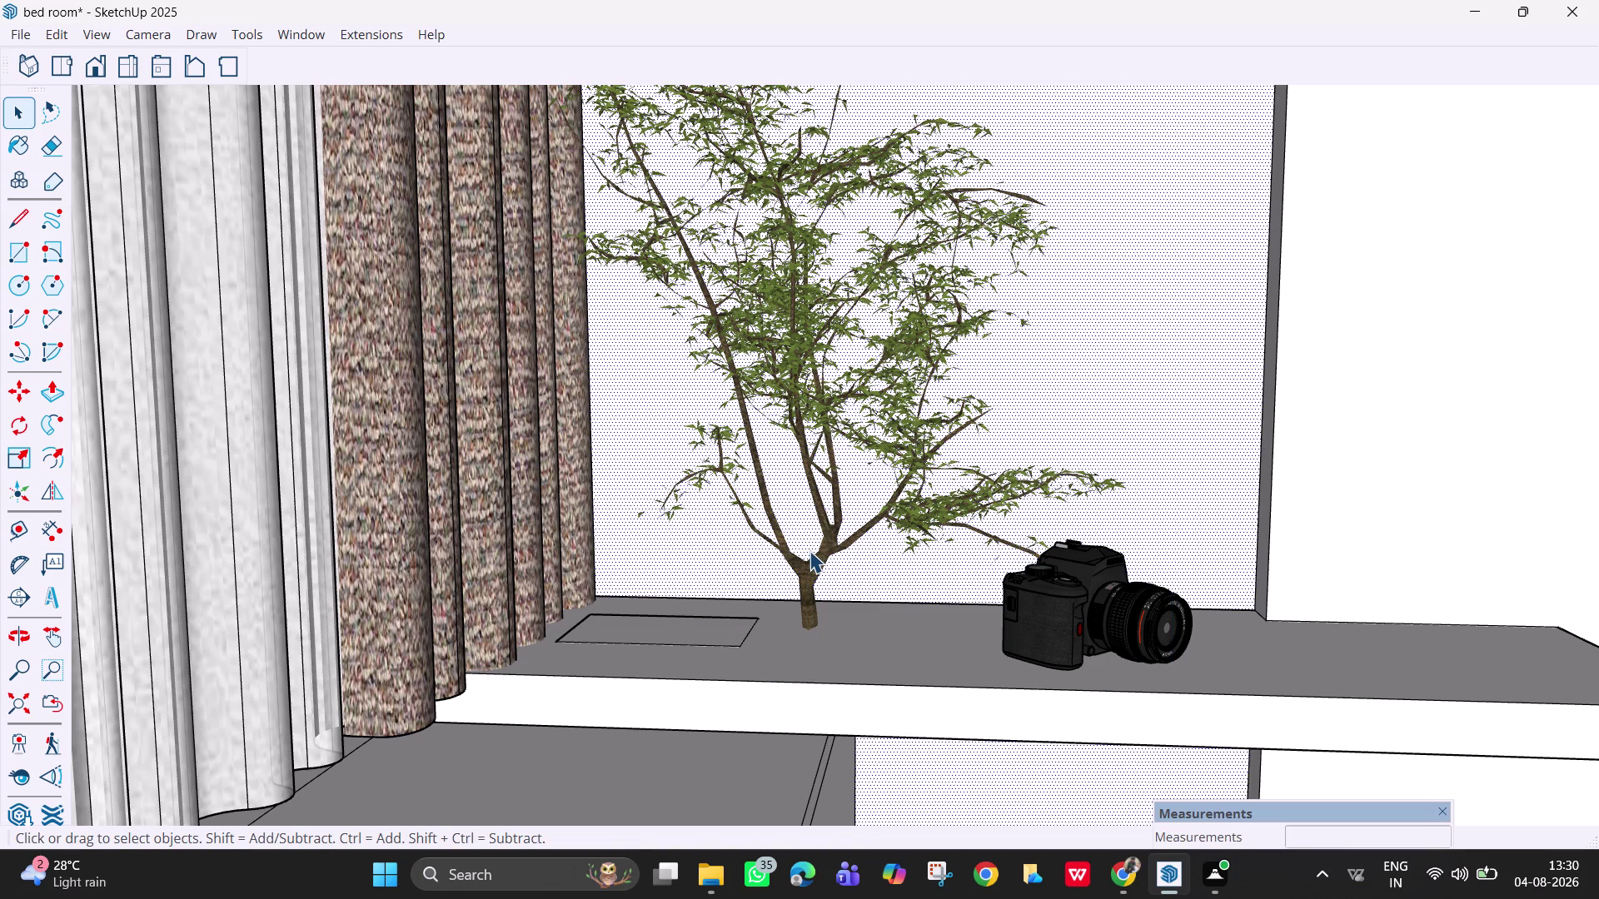
click(833, 550)
key(m)
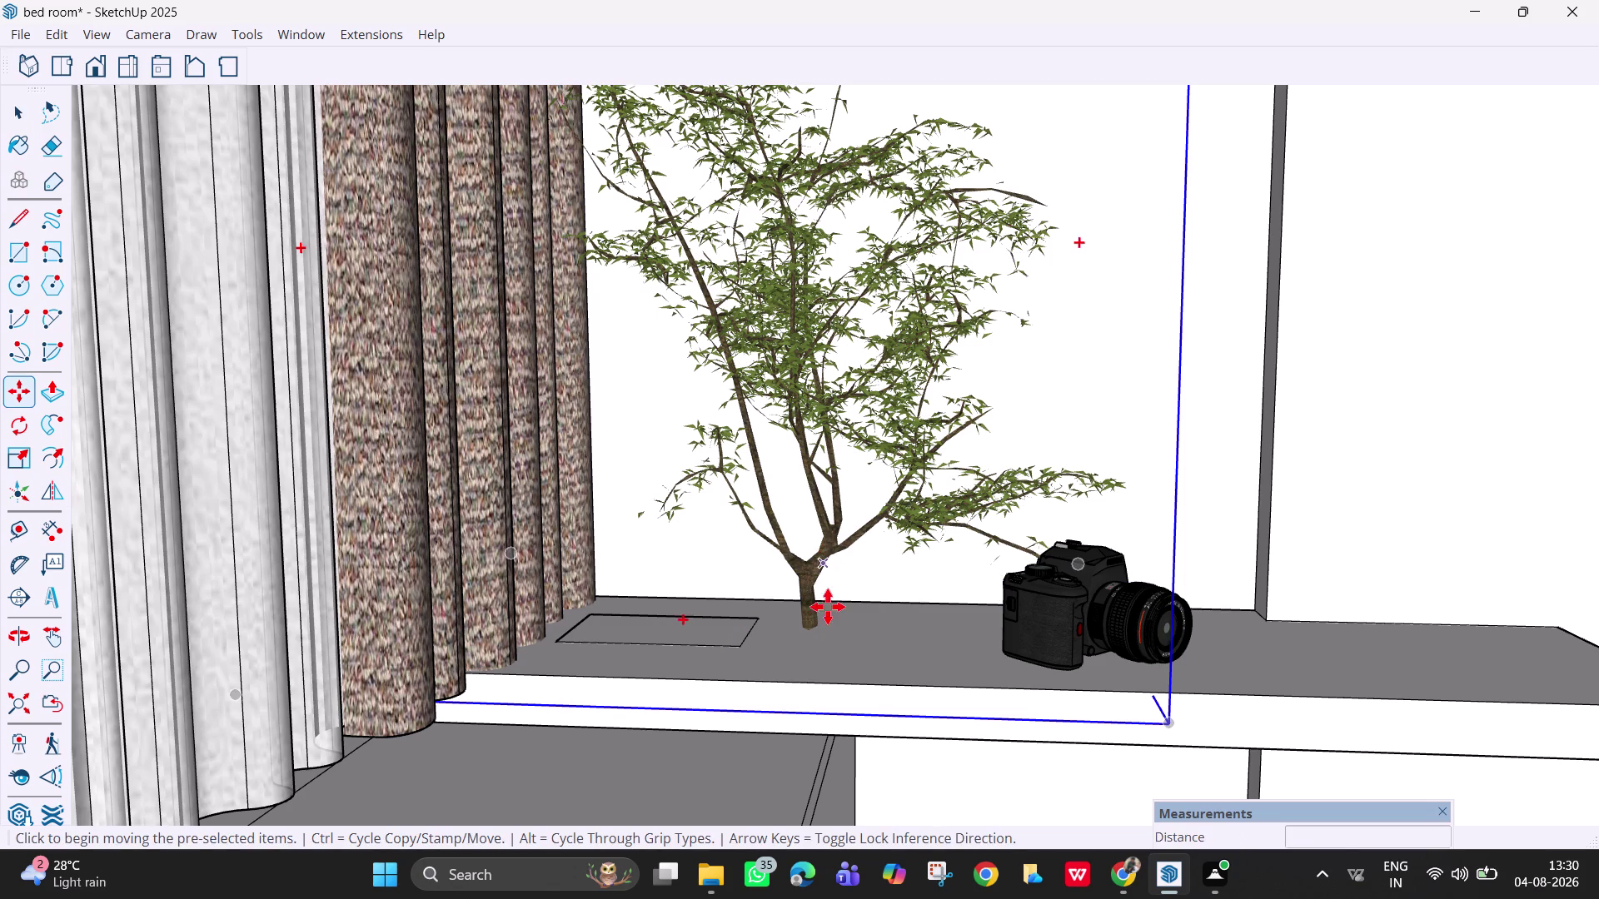
click(816, 627)
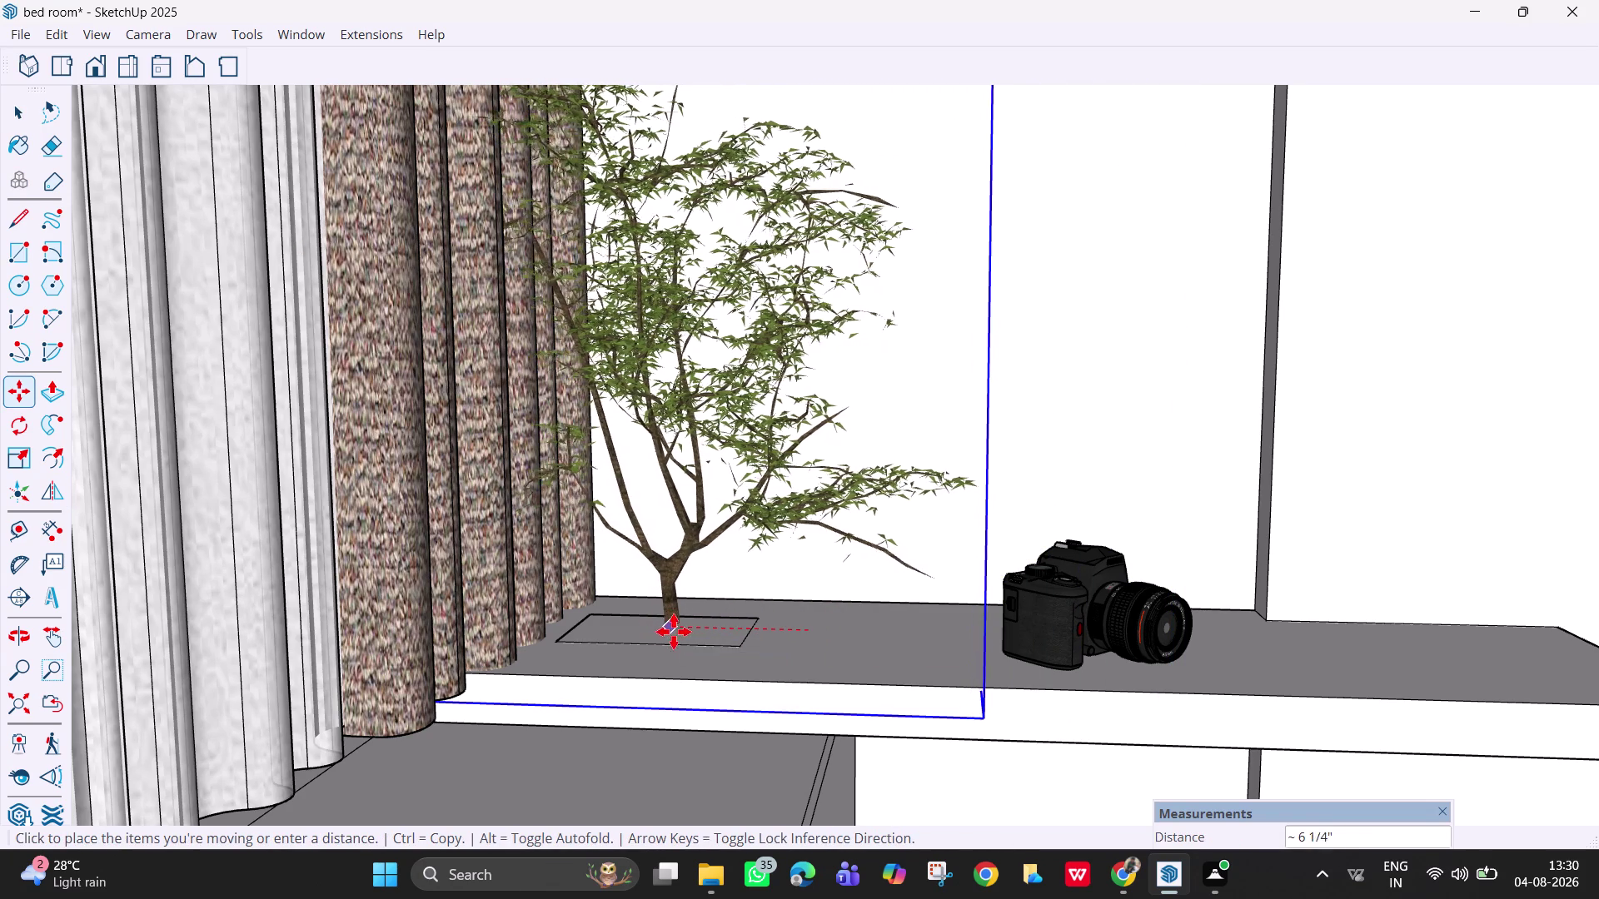
click(686, 633)
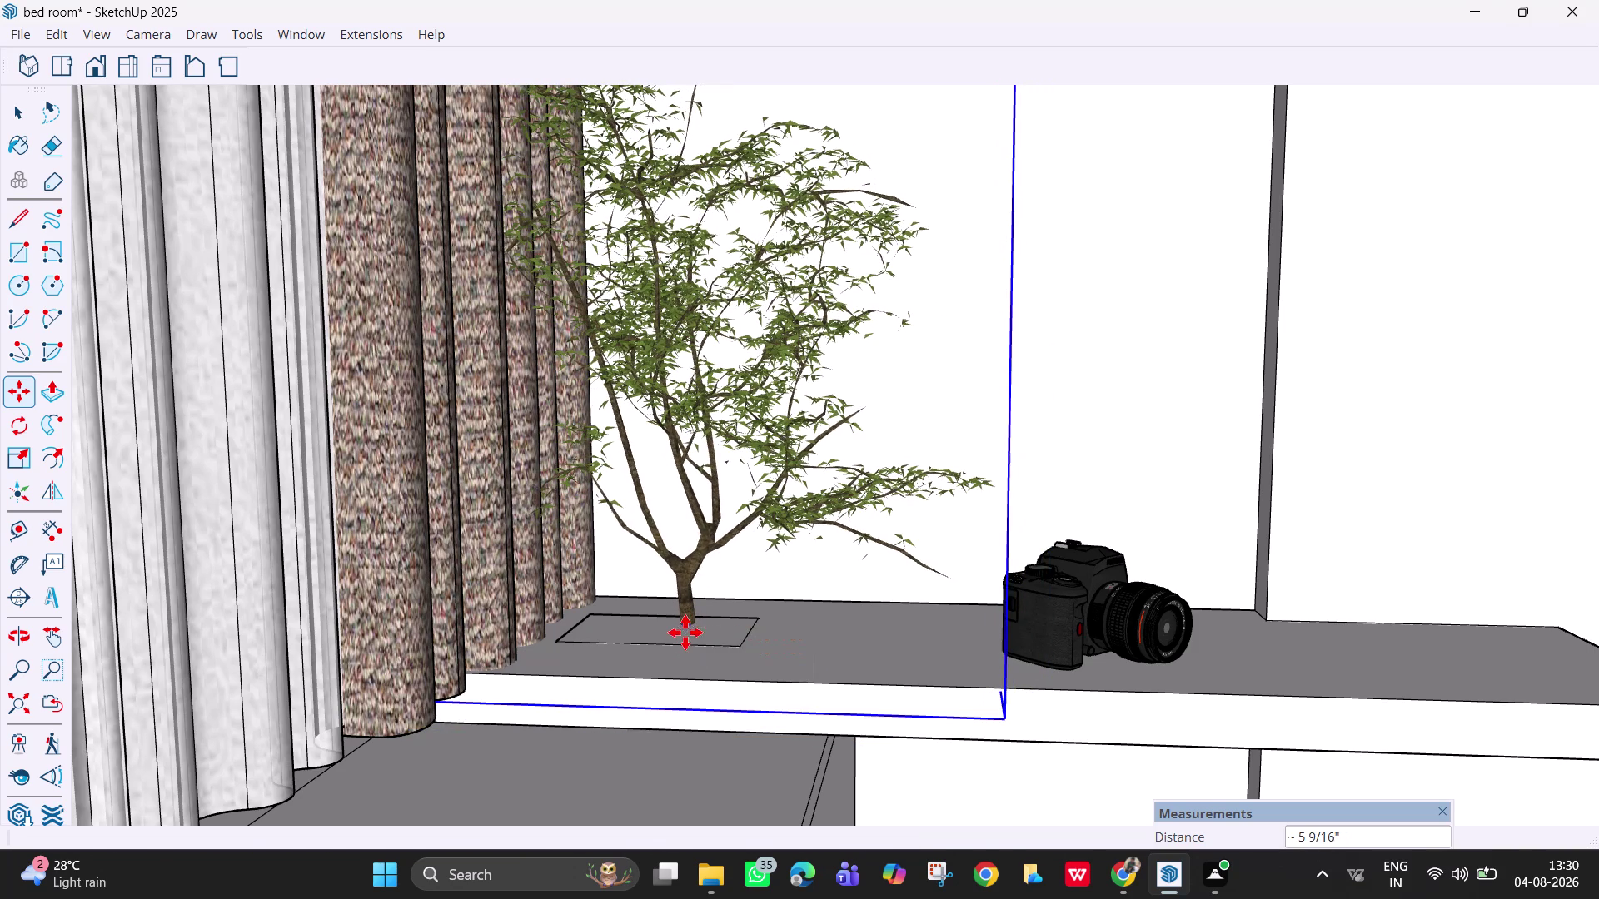
key(Escape)
Snap the tree's trunk to the front corner of the pocket rectangle.
scroll(down, 3)
scroll(down, 3)
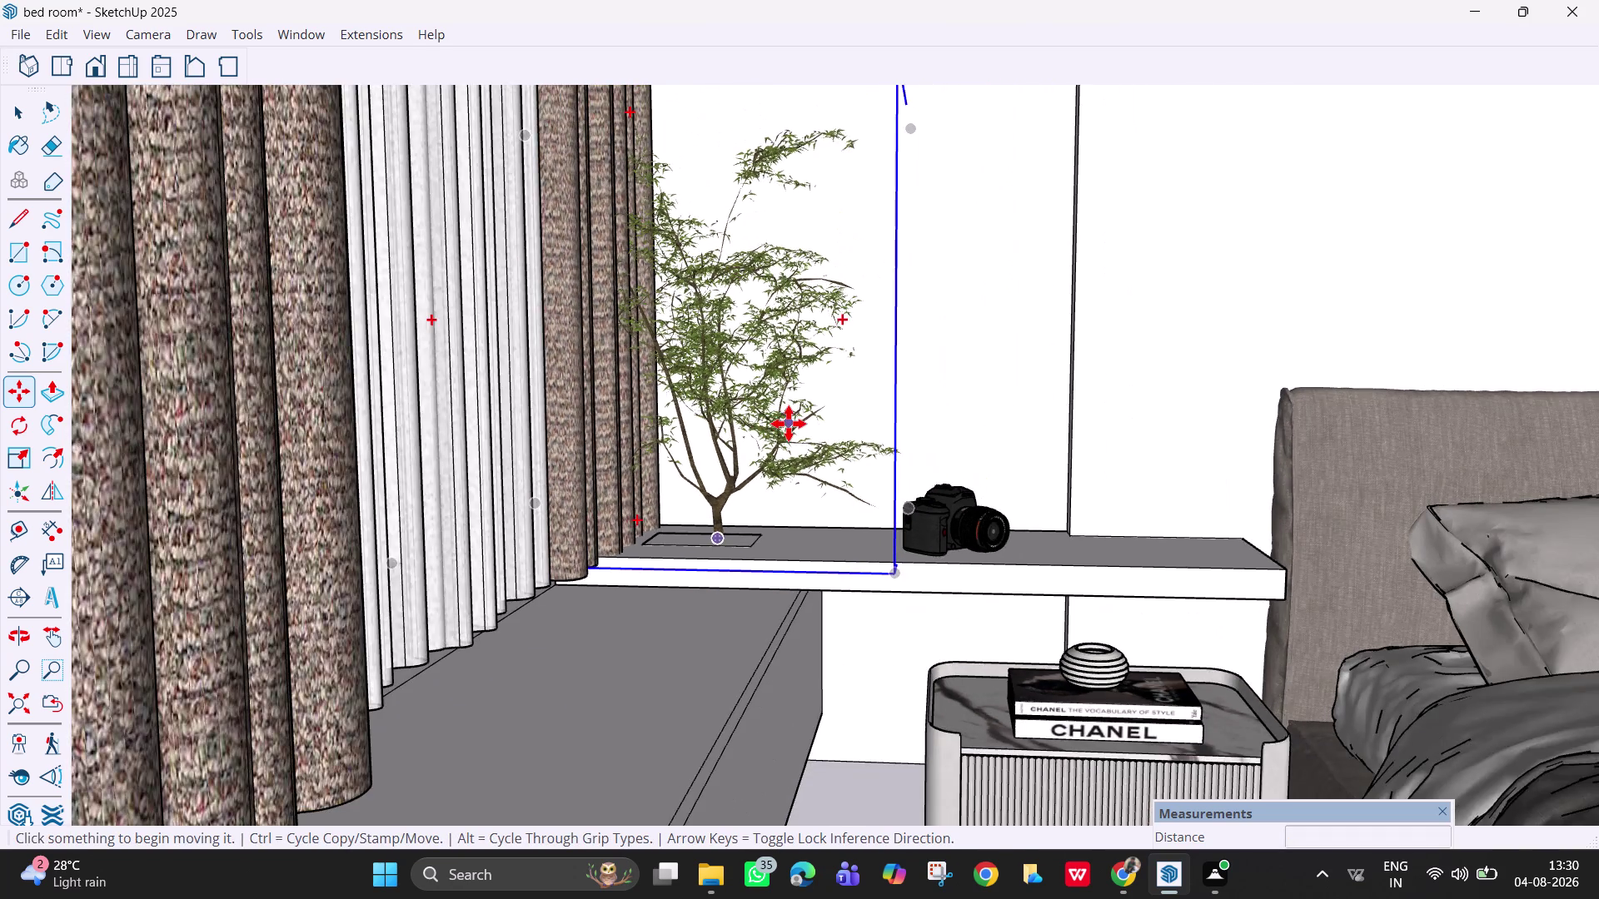
scroll(down, 3)
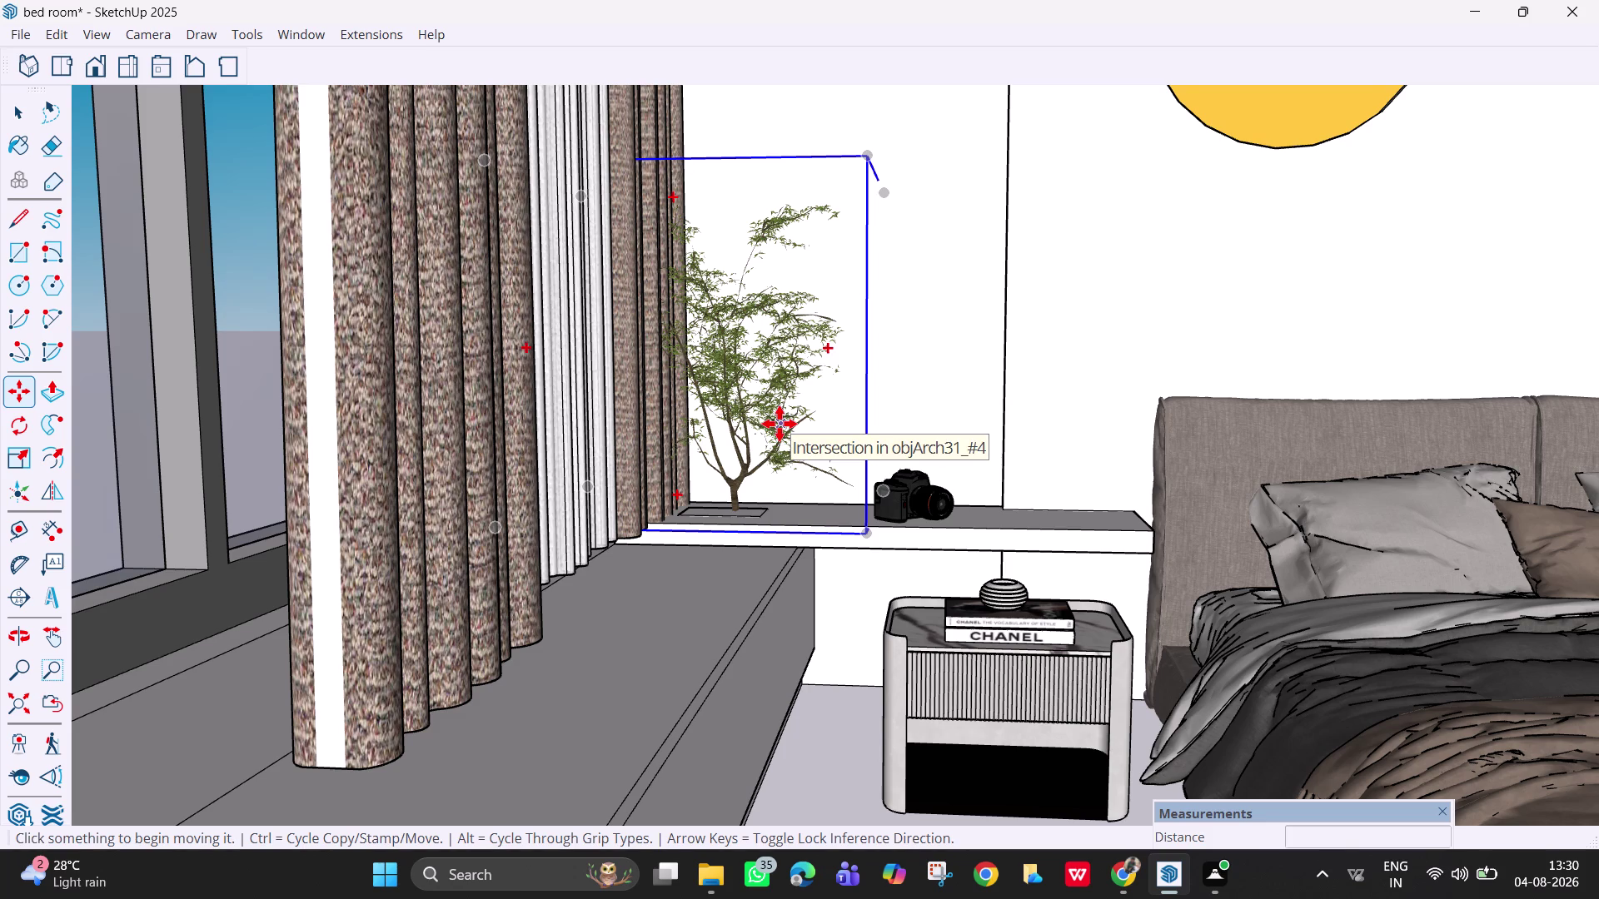
scroll(down, 3)
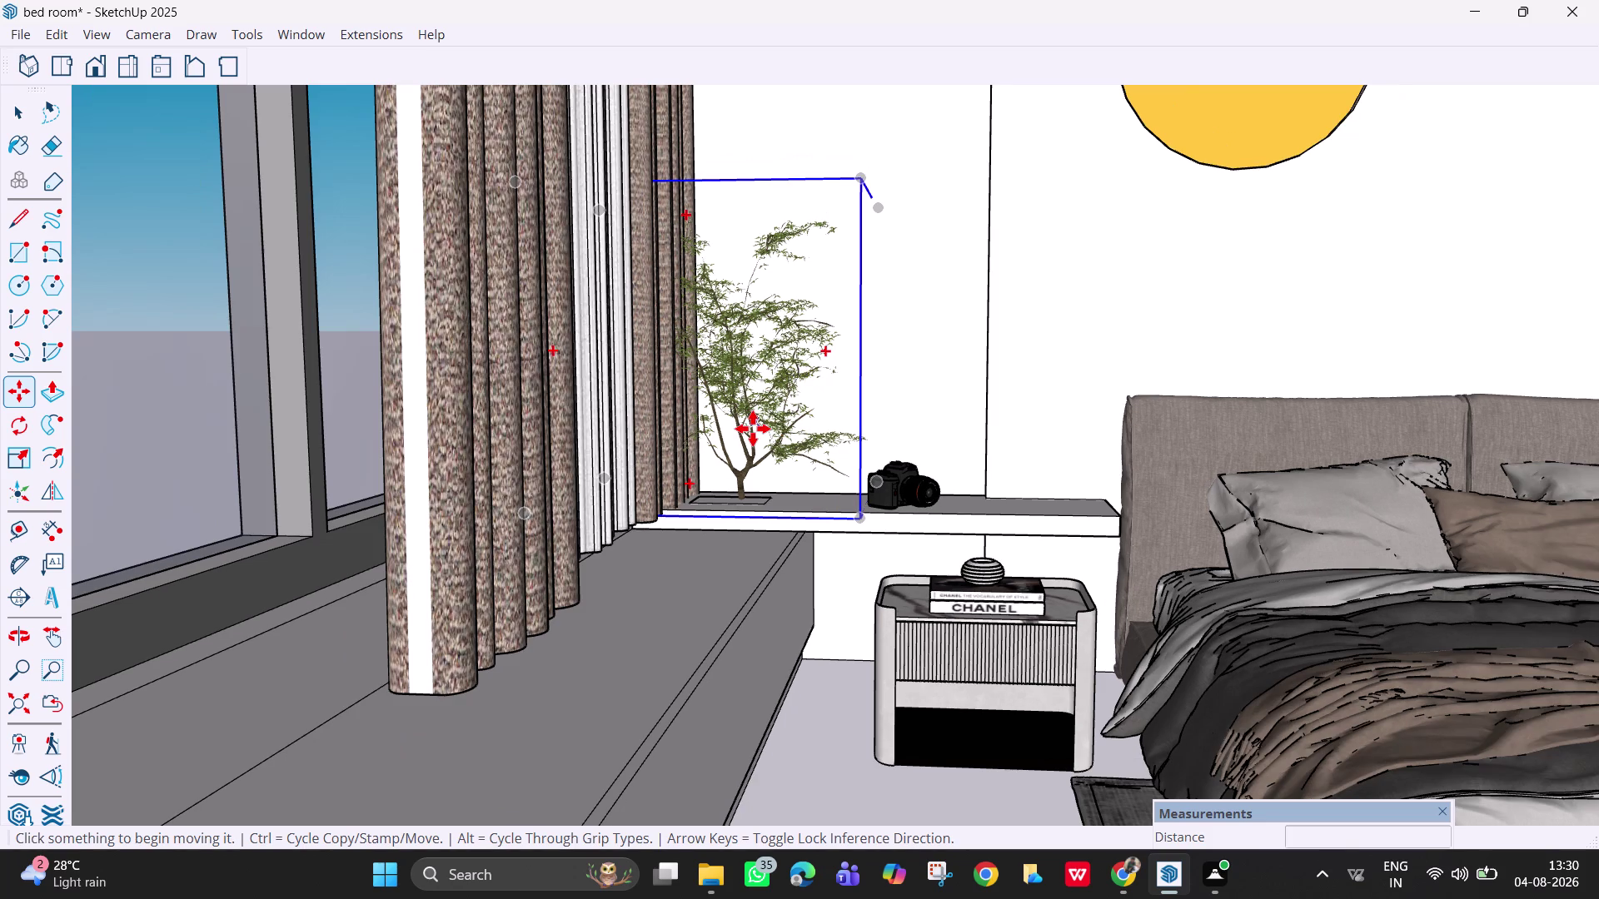
scroll(up, 3)
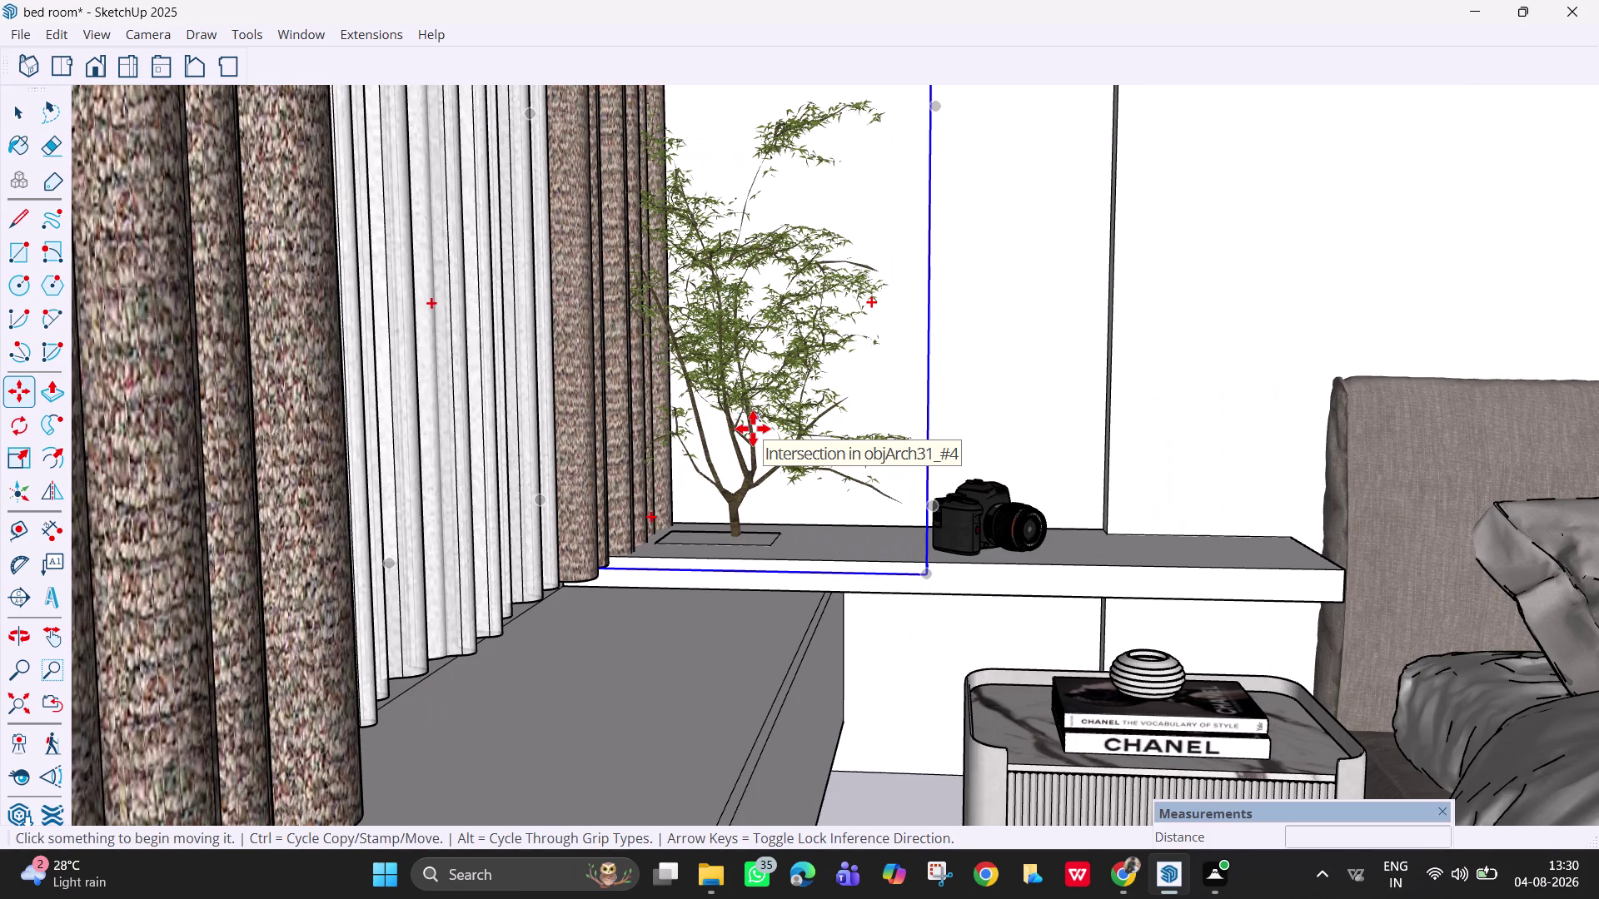
middle_drag(821, 471, 851, 498)
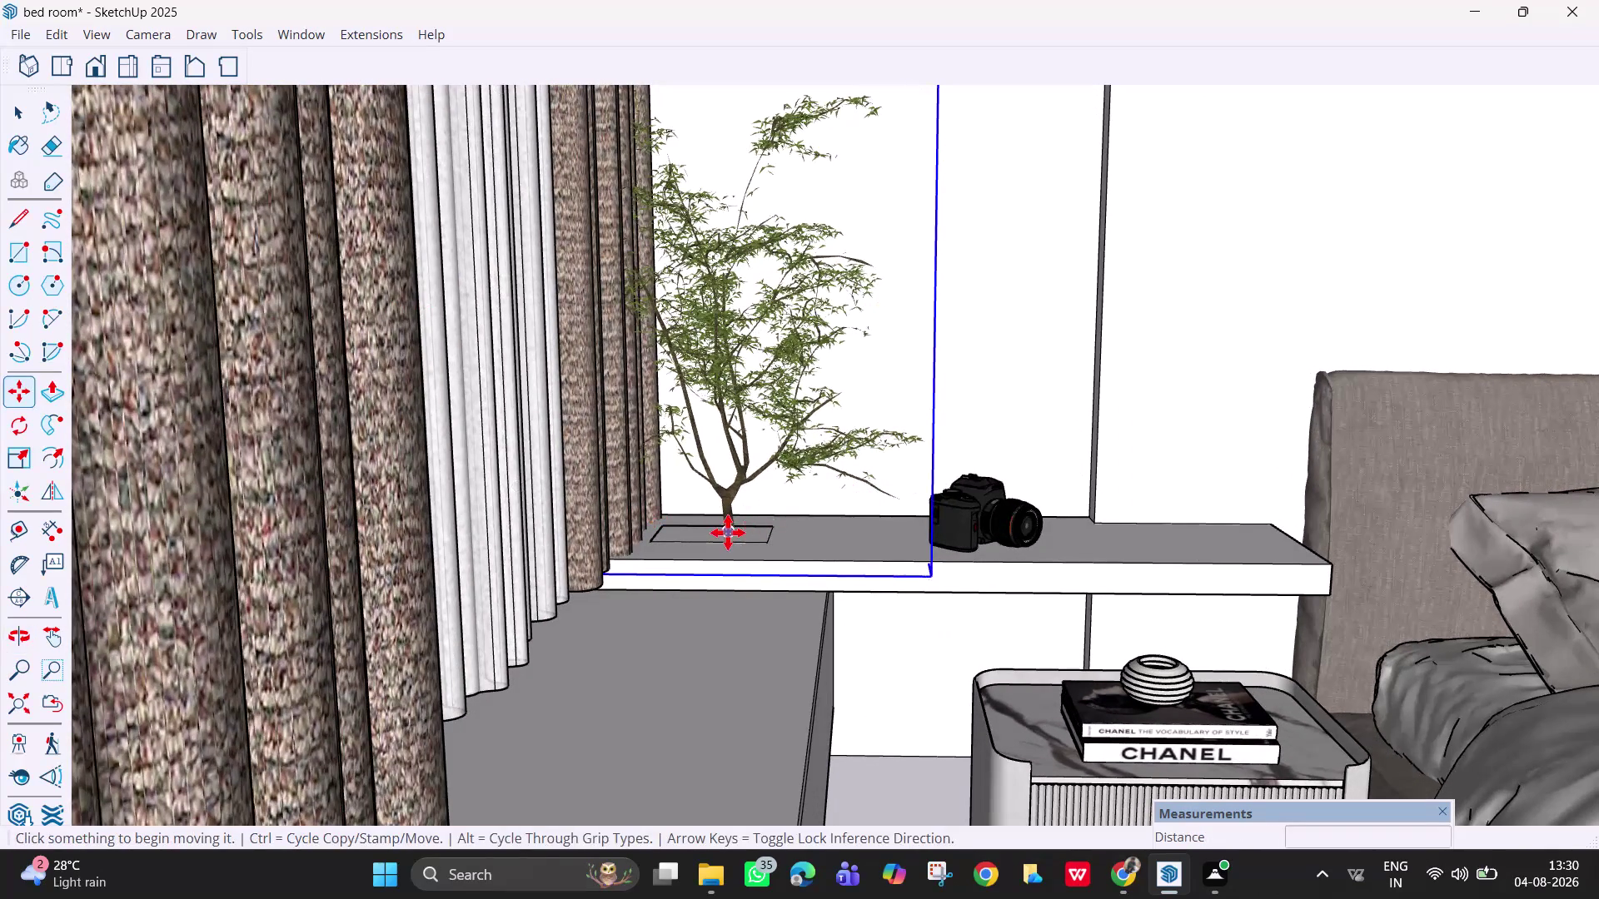
click(728, 533)
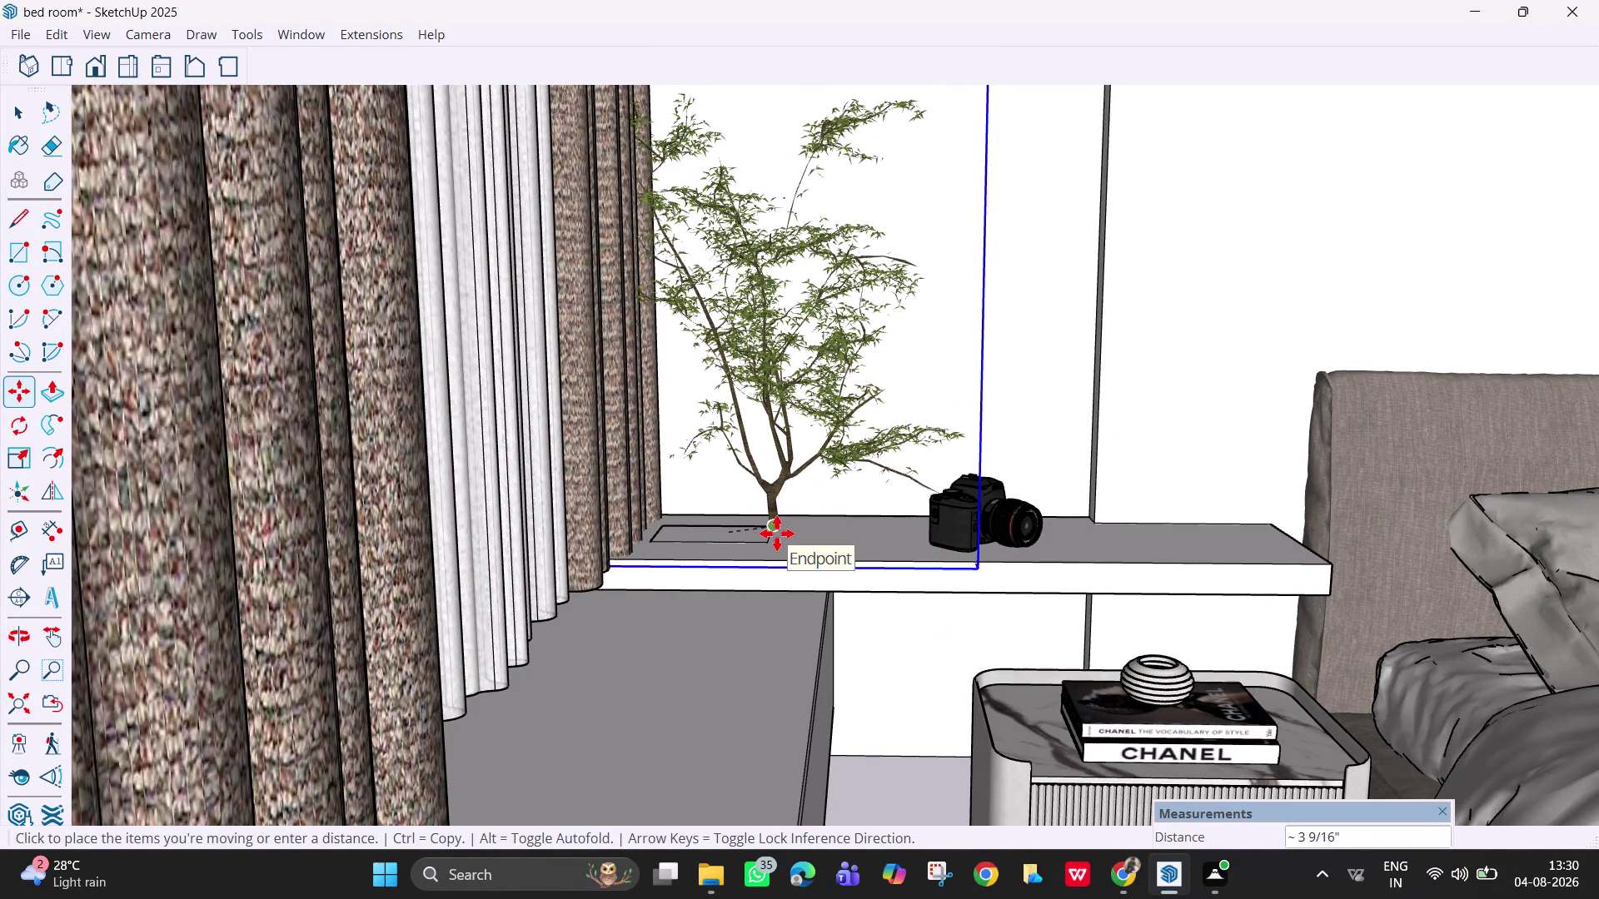
click(783, 544)
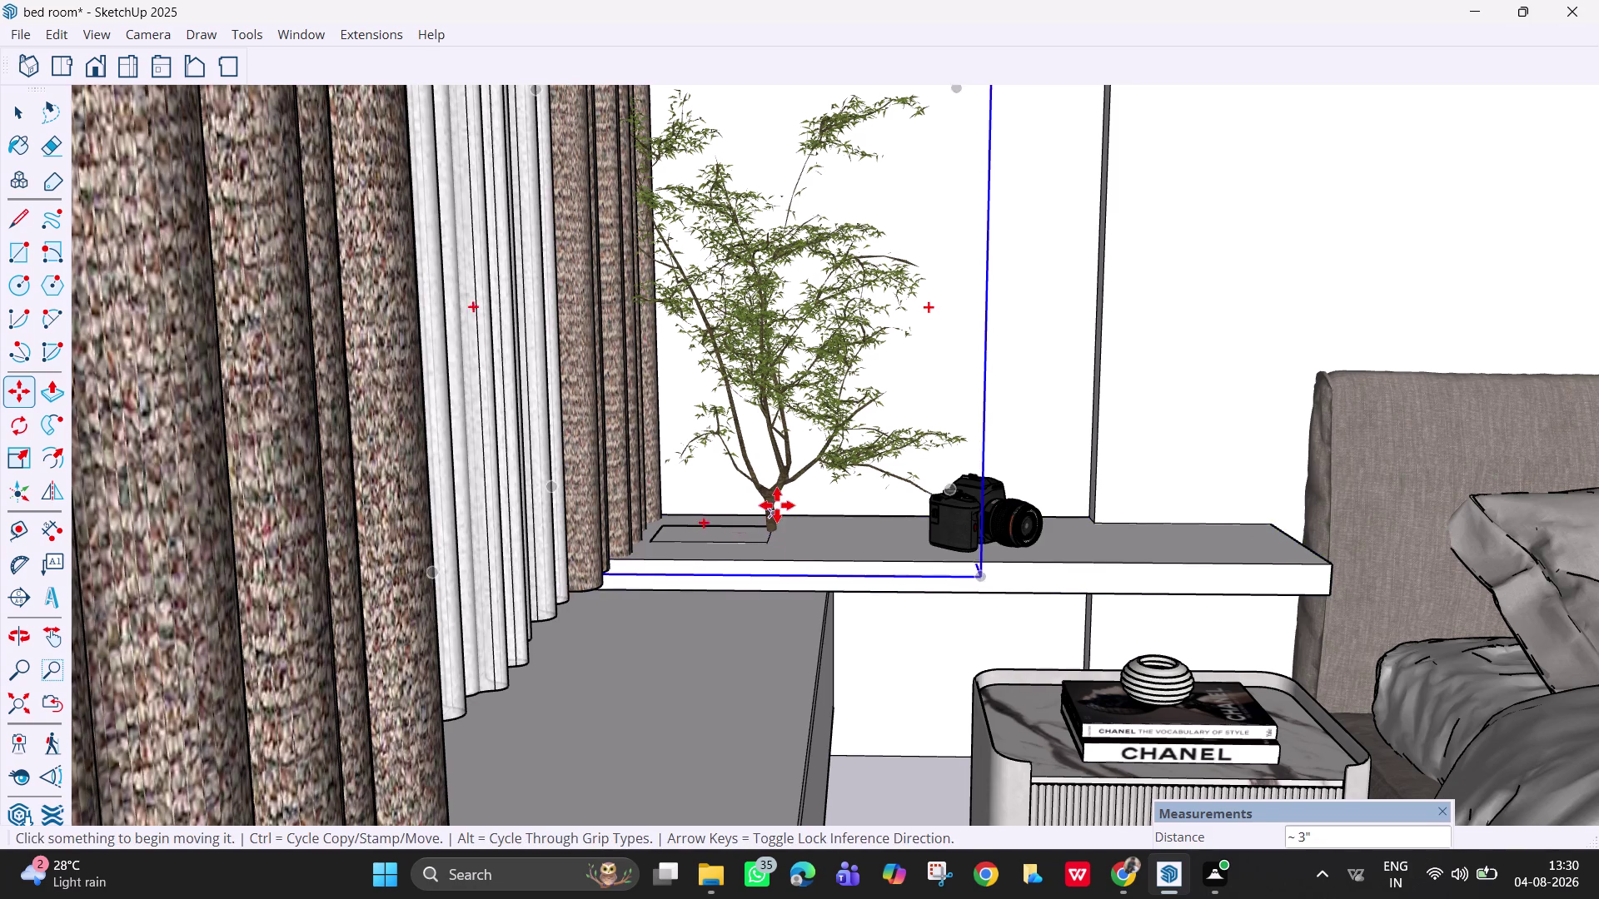
scroll(up, 3)
scroll(up, 3)
scroll(down, 3)
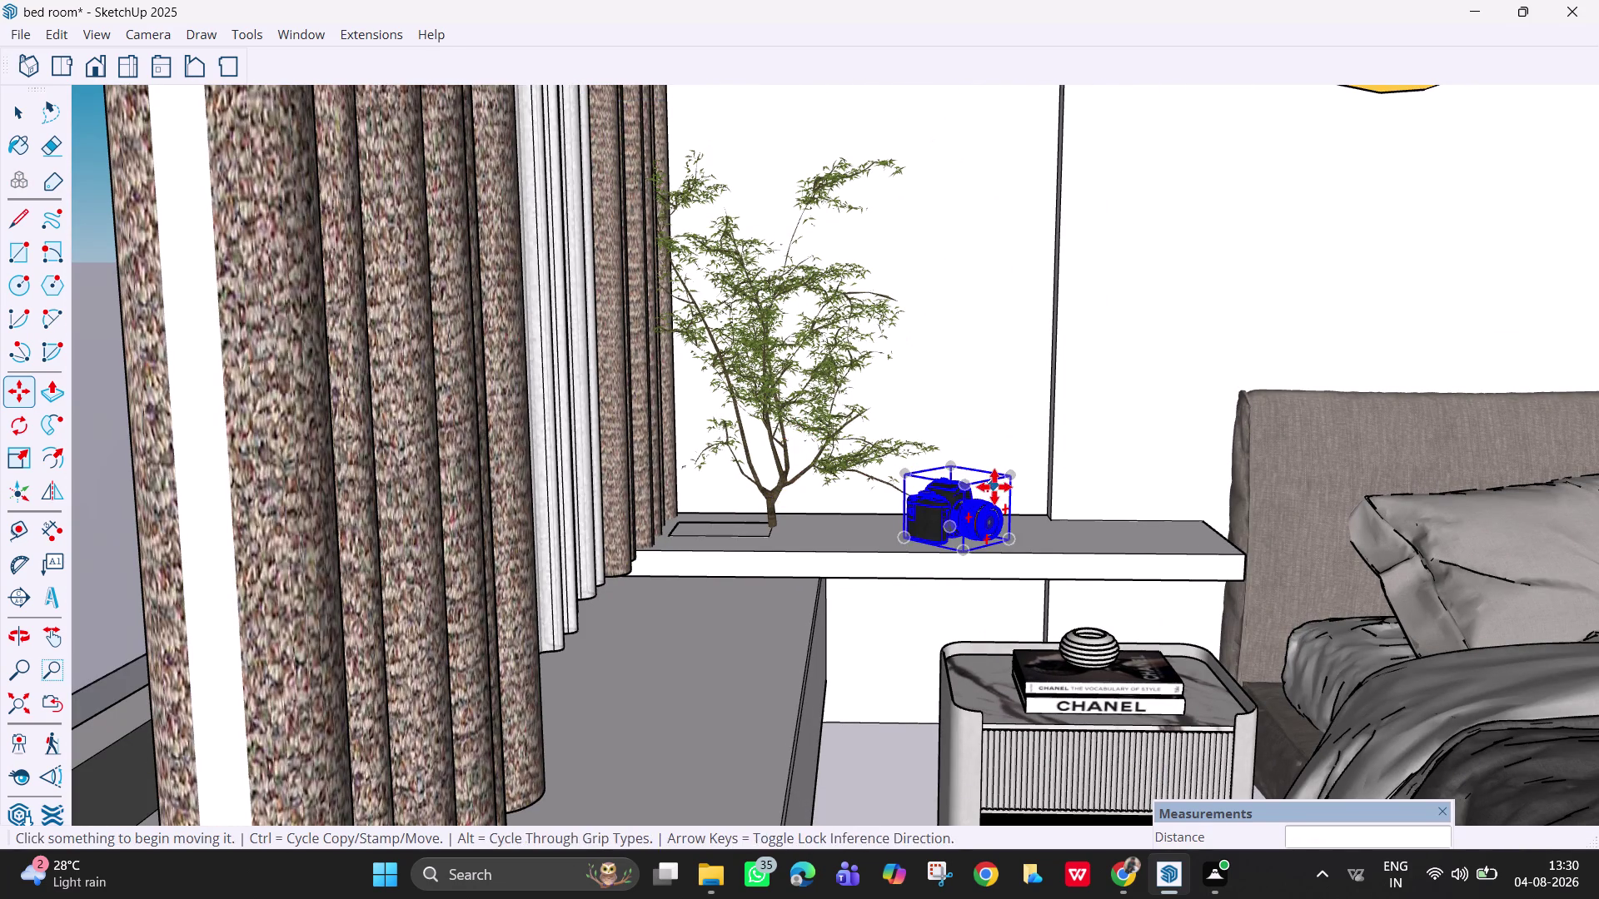
Turn the camera model on the ledge using the Move tool's rotate grip.
key(Escape)
middle_drag(991, 538, 887, 640)
scroll(down, 3)
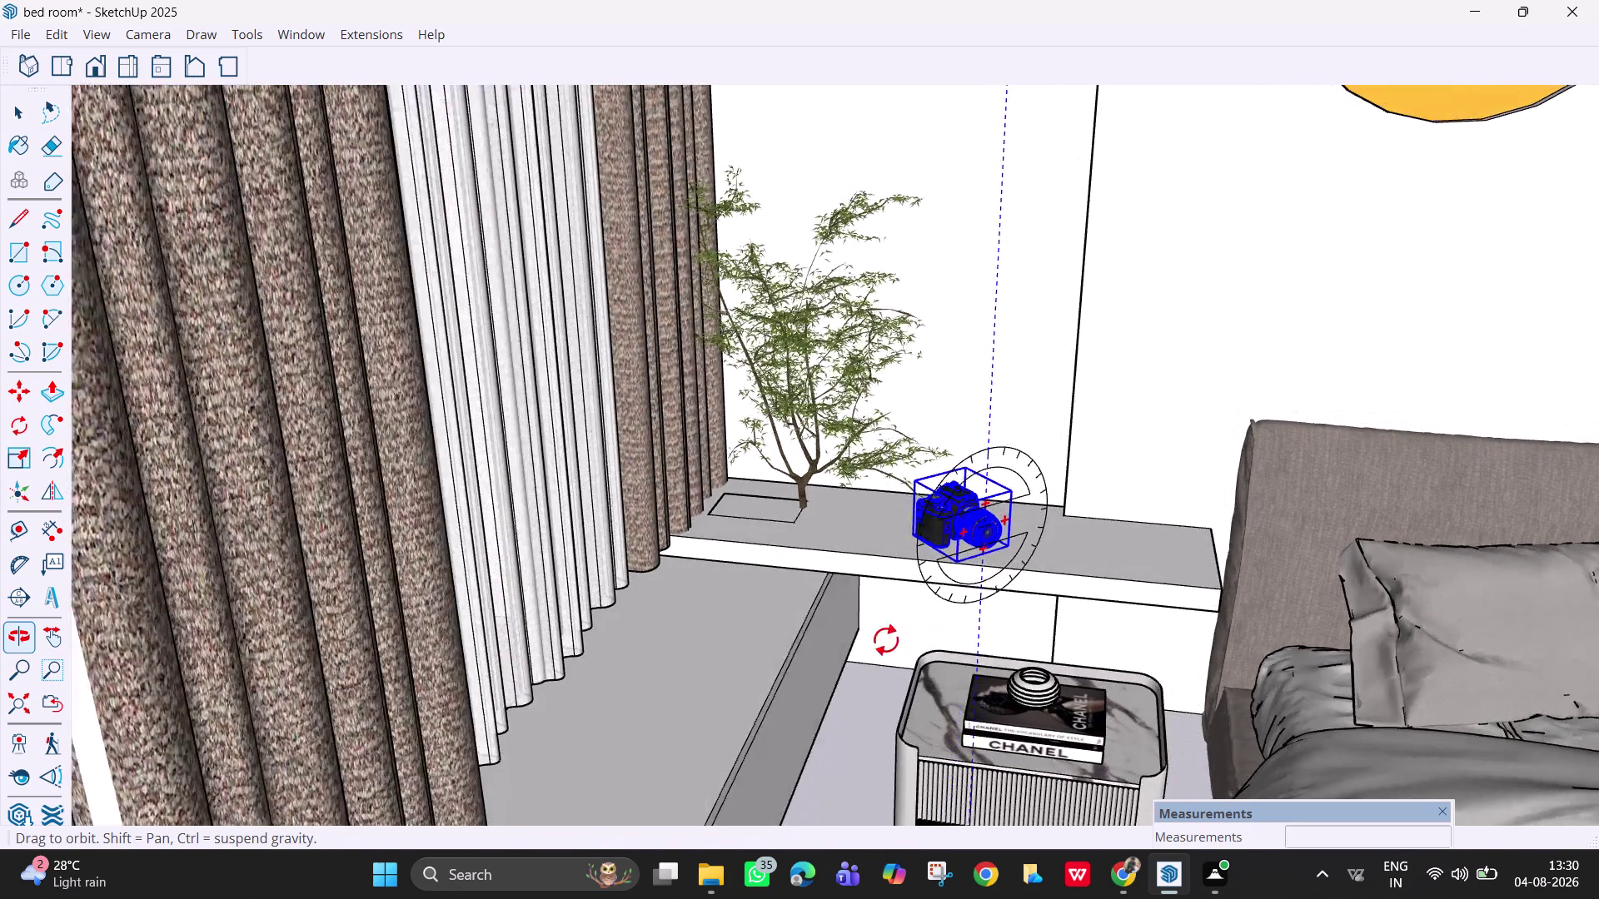
key(space)
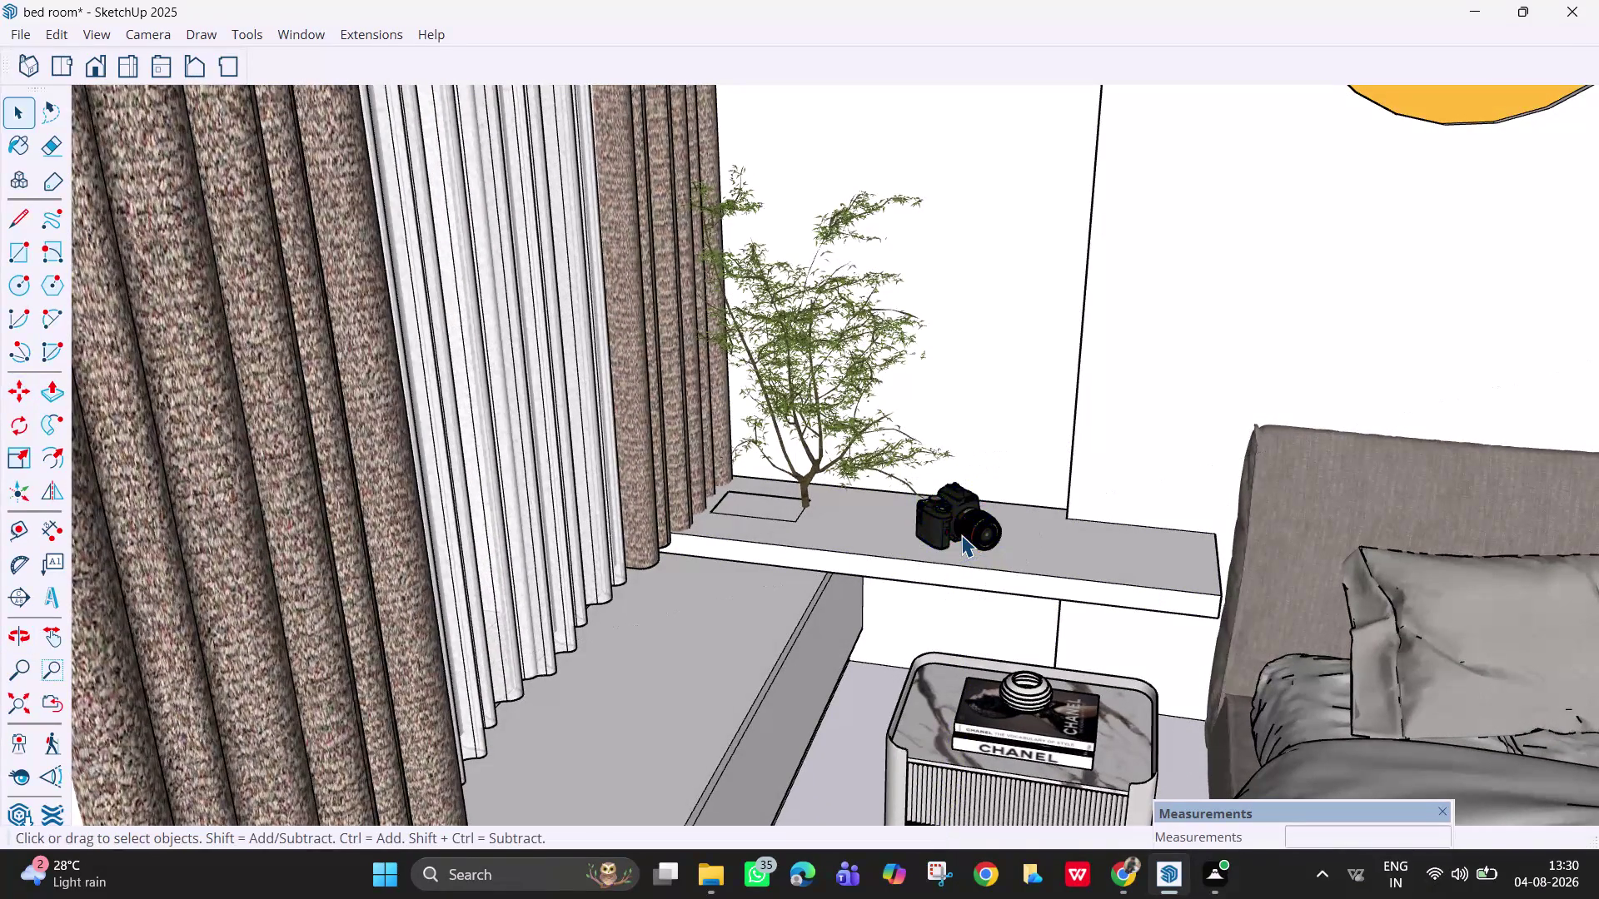
text(m)
click(961, 534)
drag(961, 534, 985, 539)
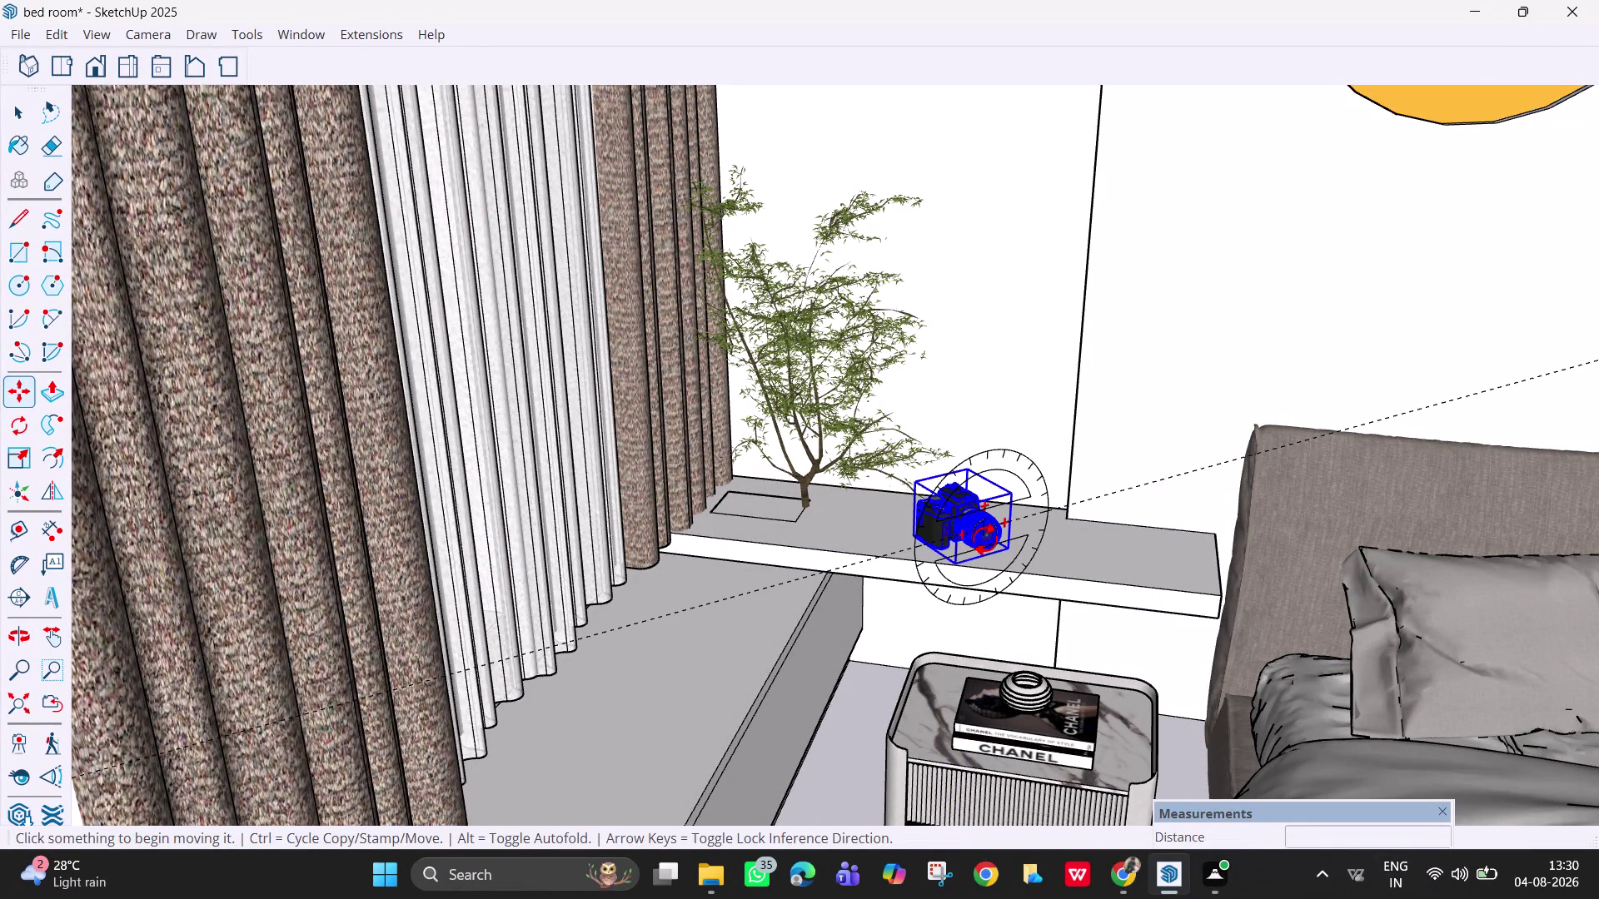
drag(985, 540, 1001, 542)
key(Escape)
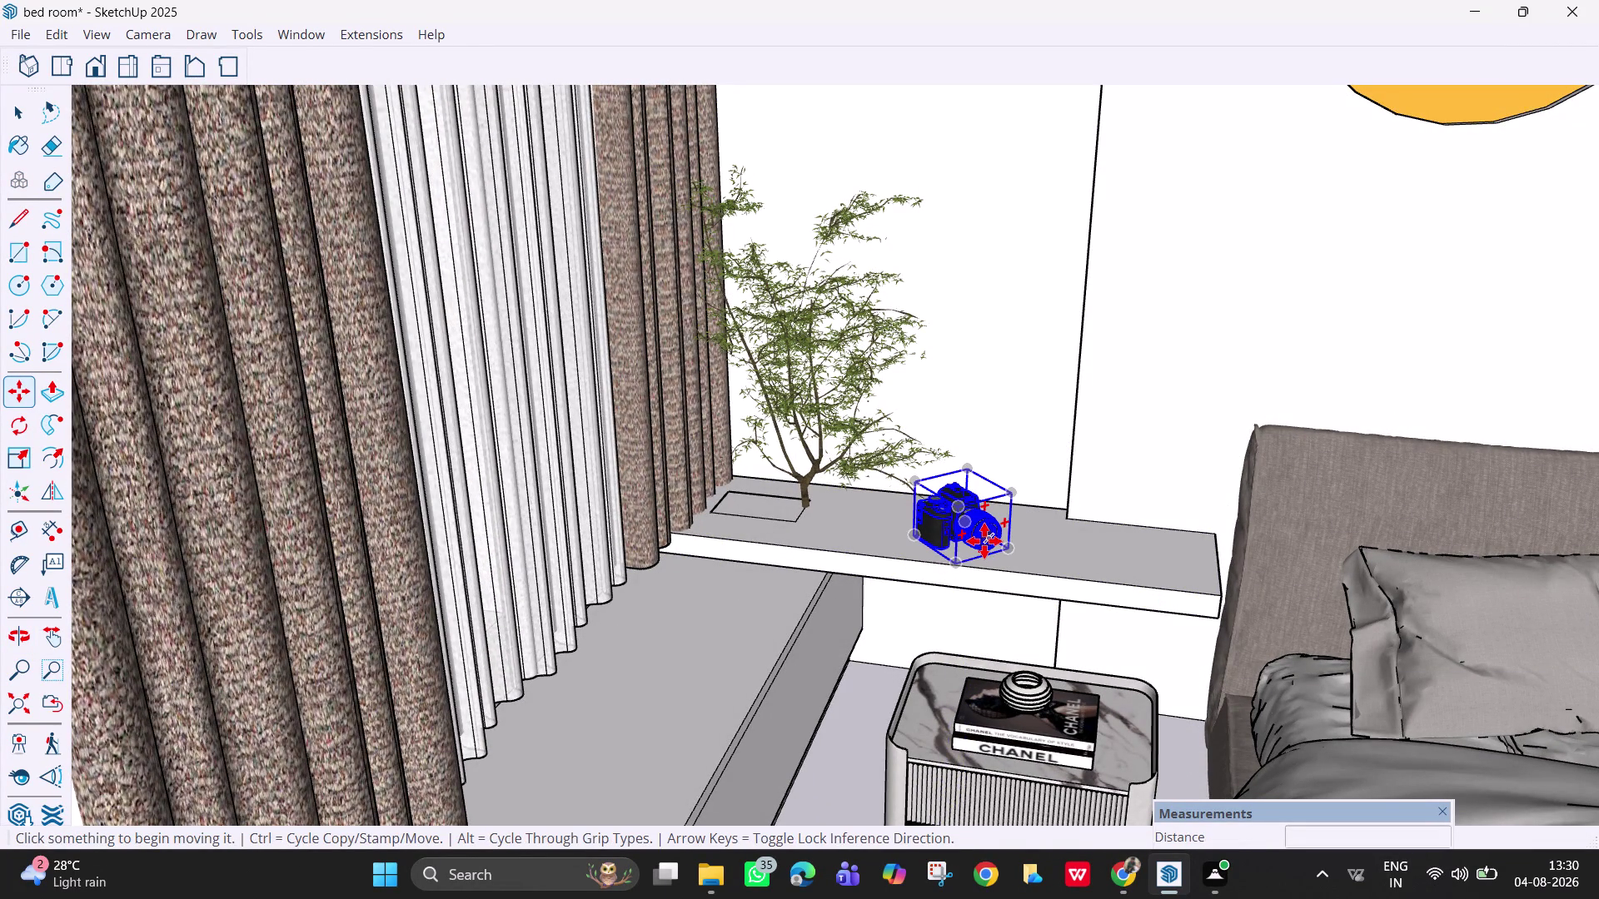
Nudge the camera slightly farther along the ledge, away from the tree.
click(984, 541)
key(space)
click(984, 541)
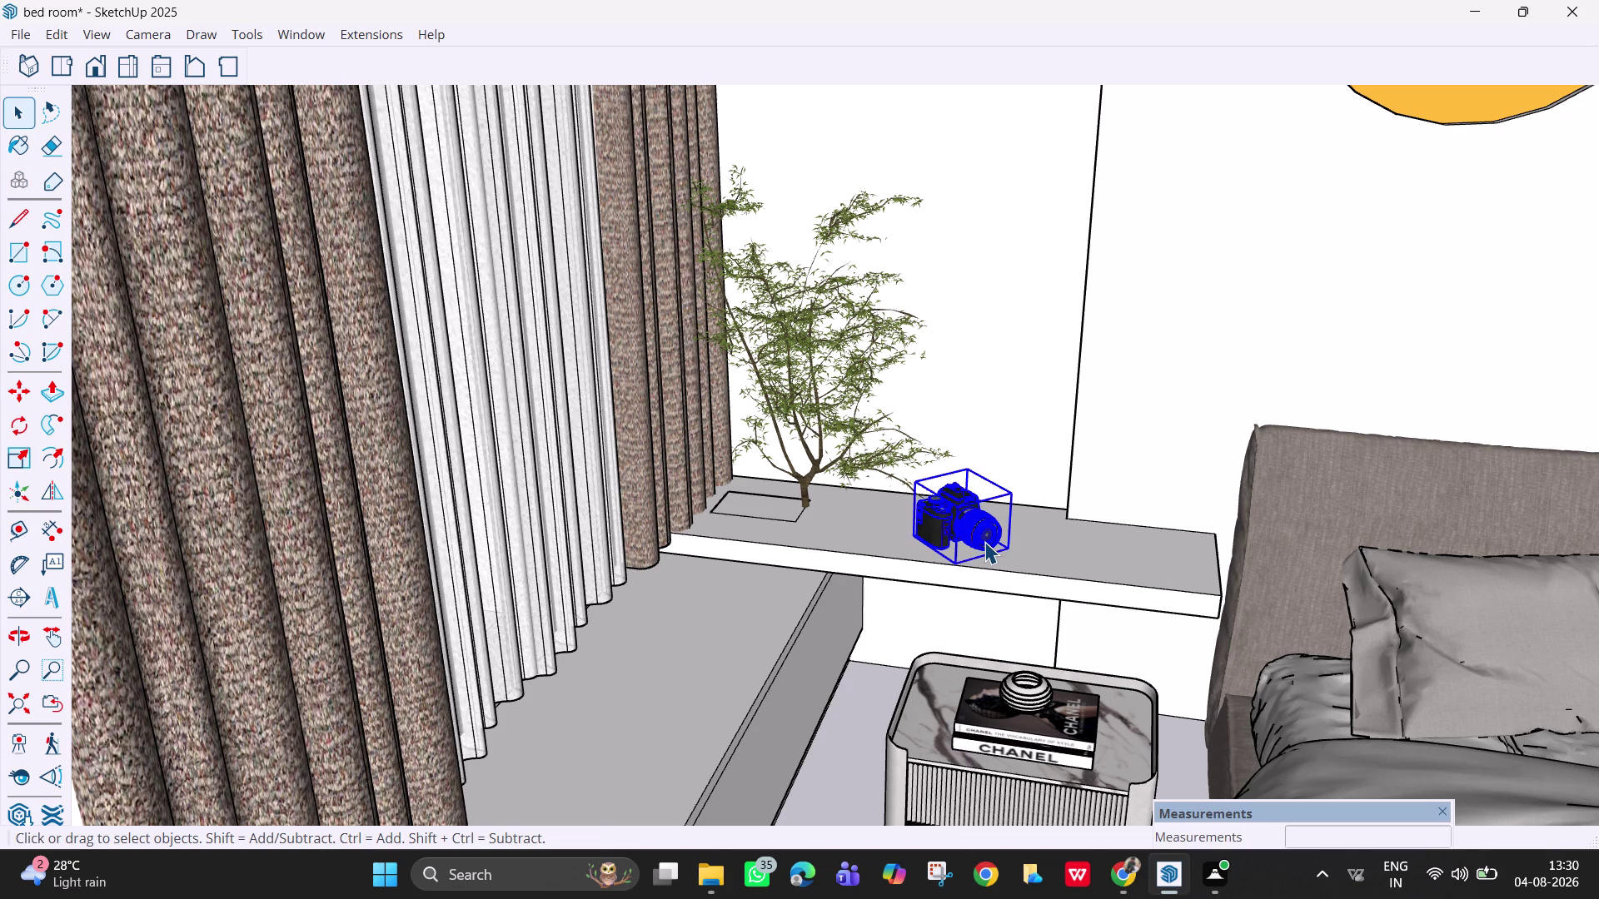
key(m)
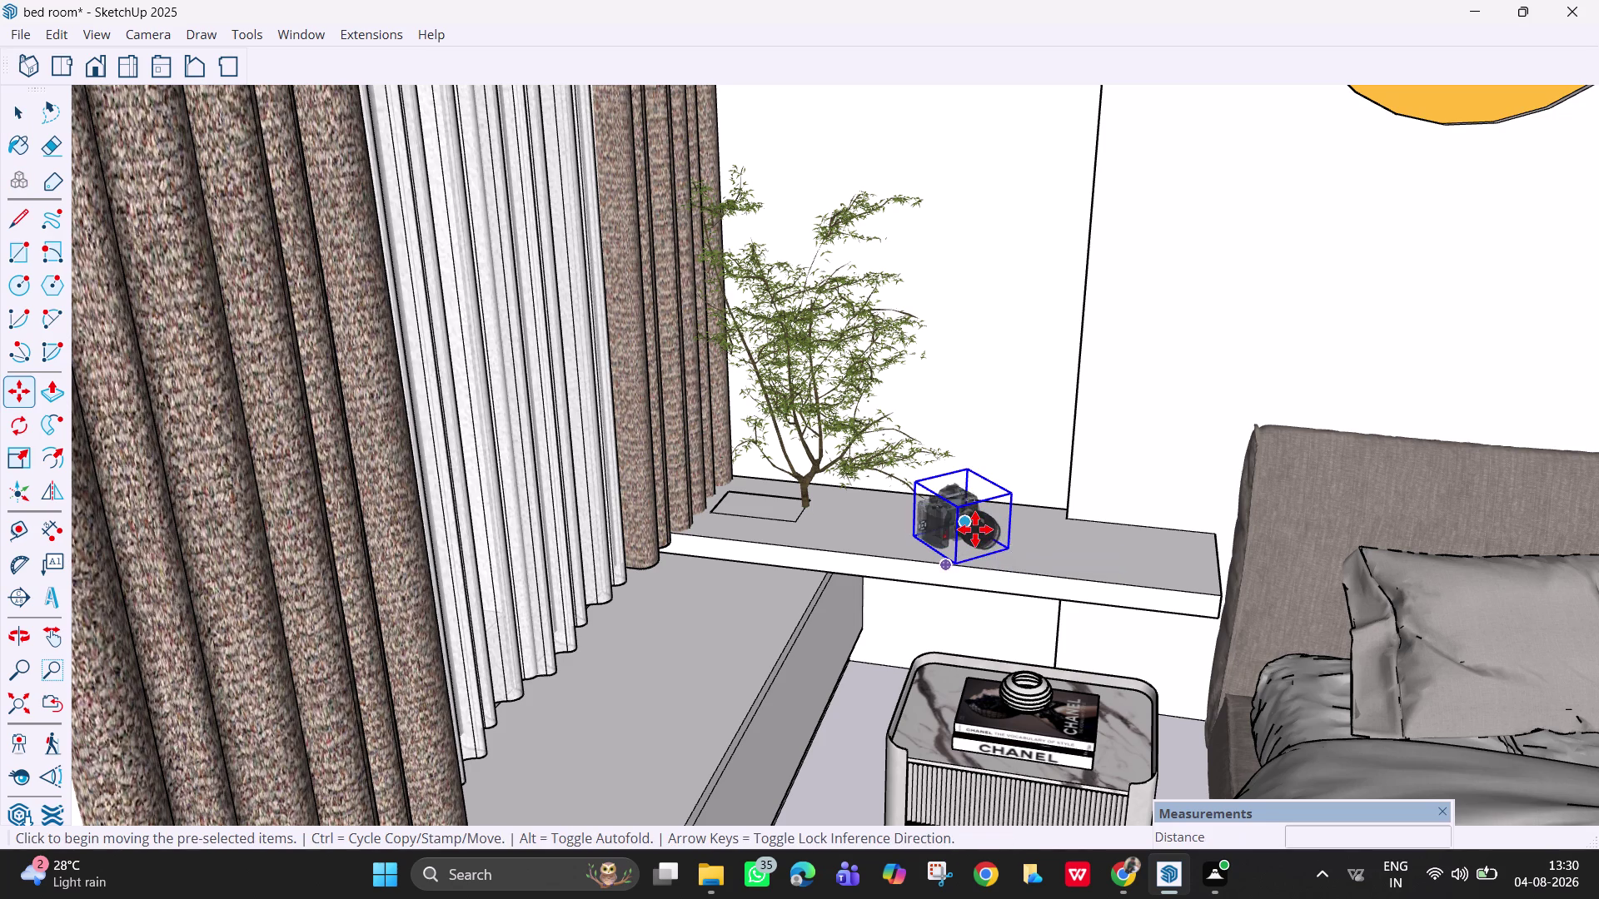
click(975, 530)
click(988, 534)
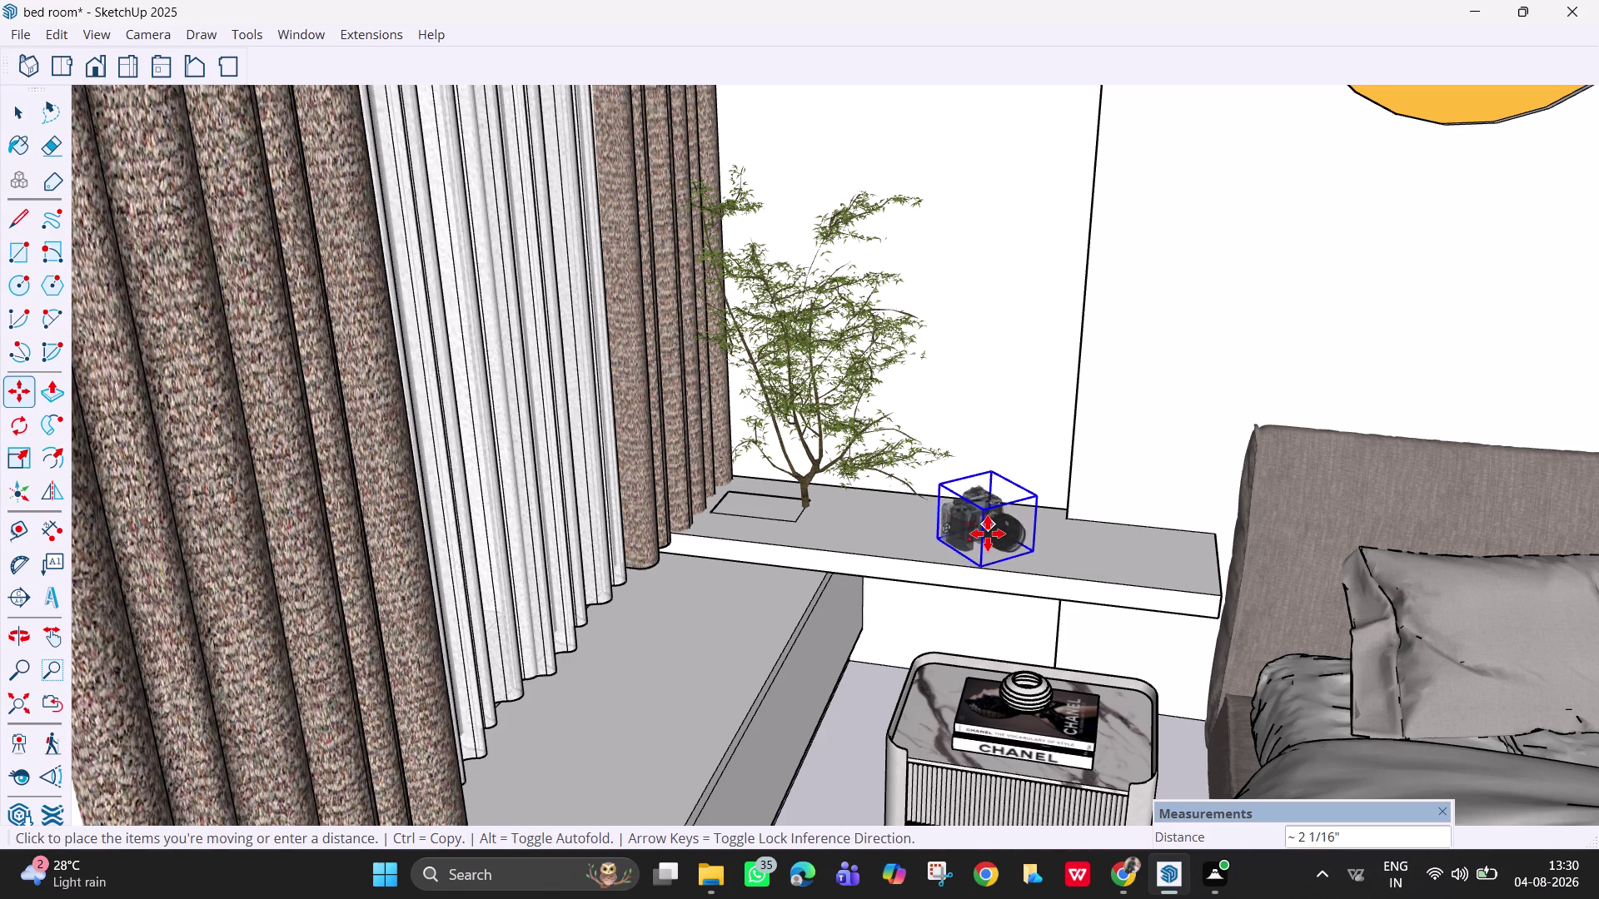
key(Escape)
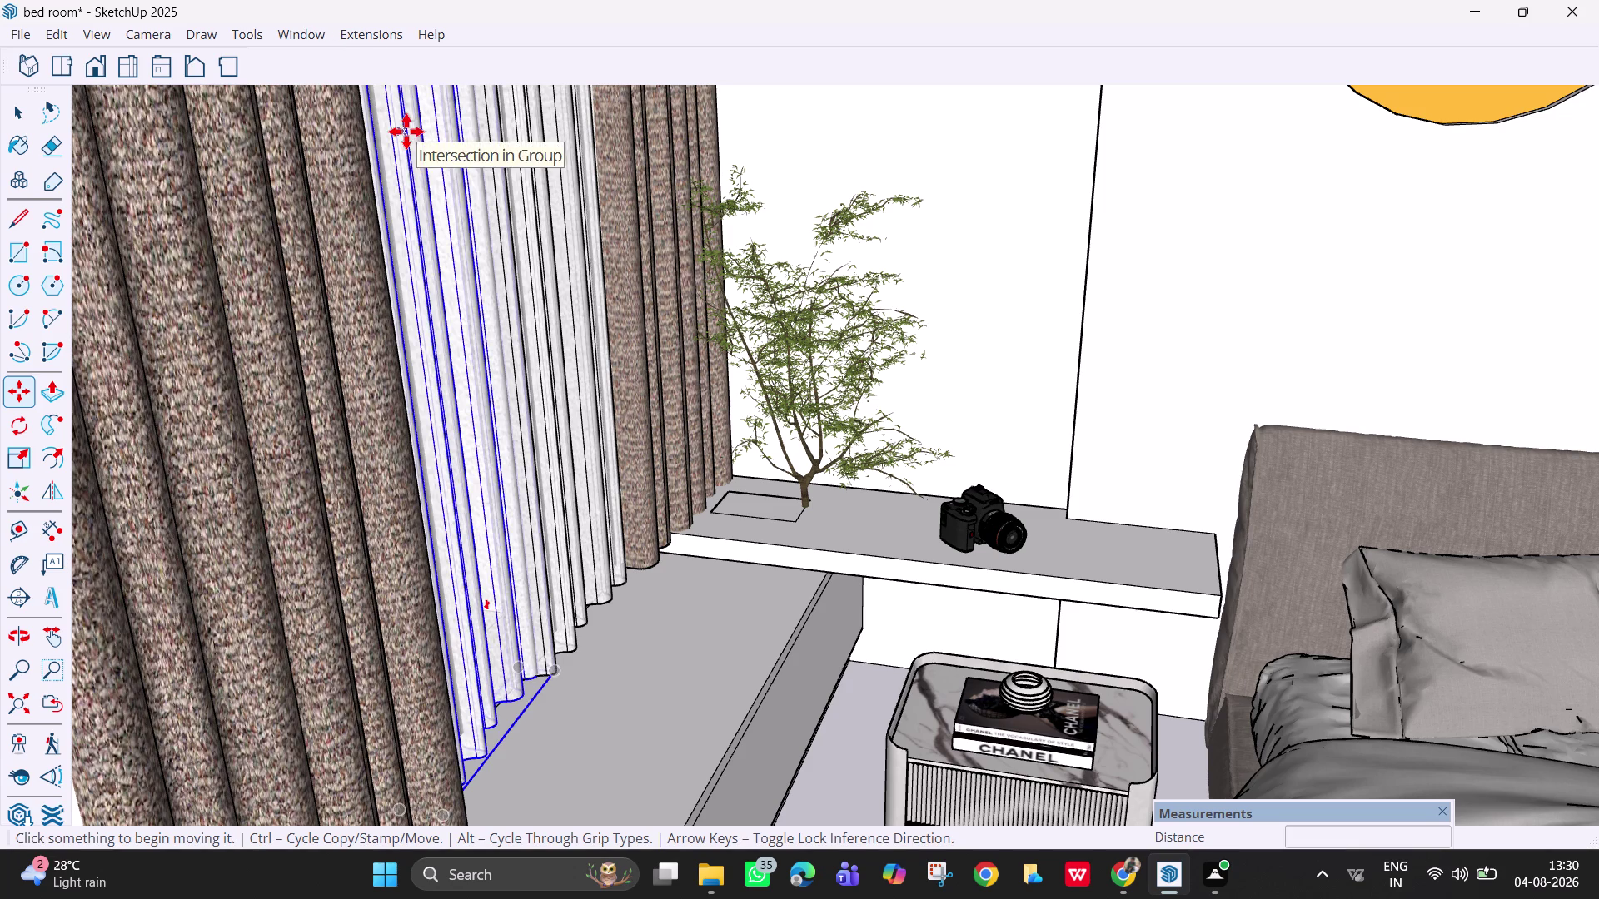
Delete and erase the edges of the old pocket outline around the tree trunk.
middle_drag(797, 474, 788, 360)
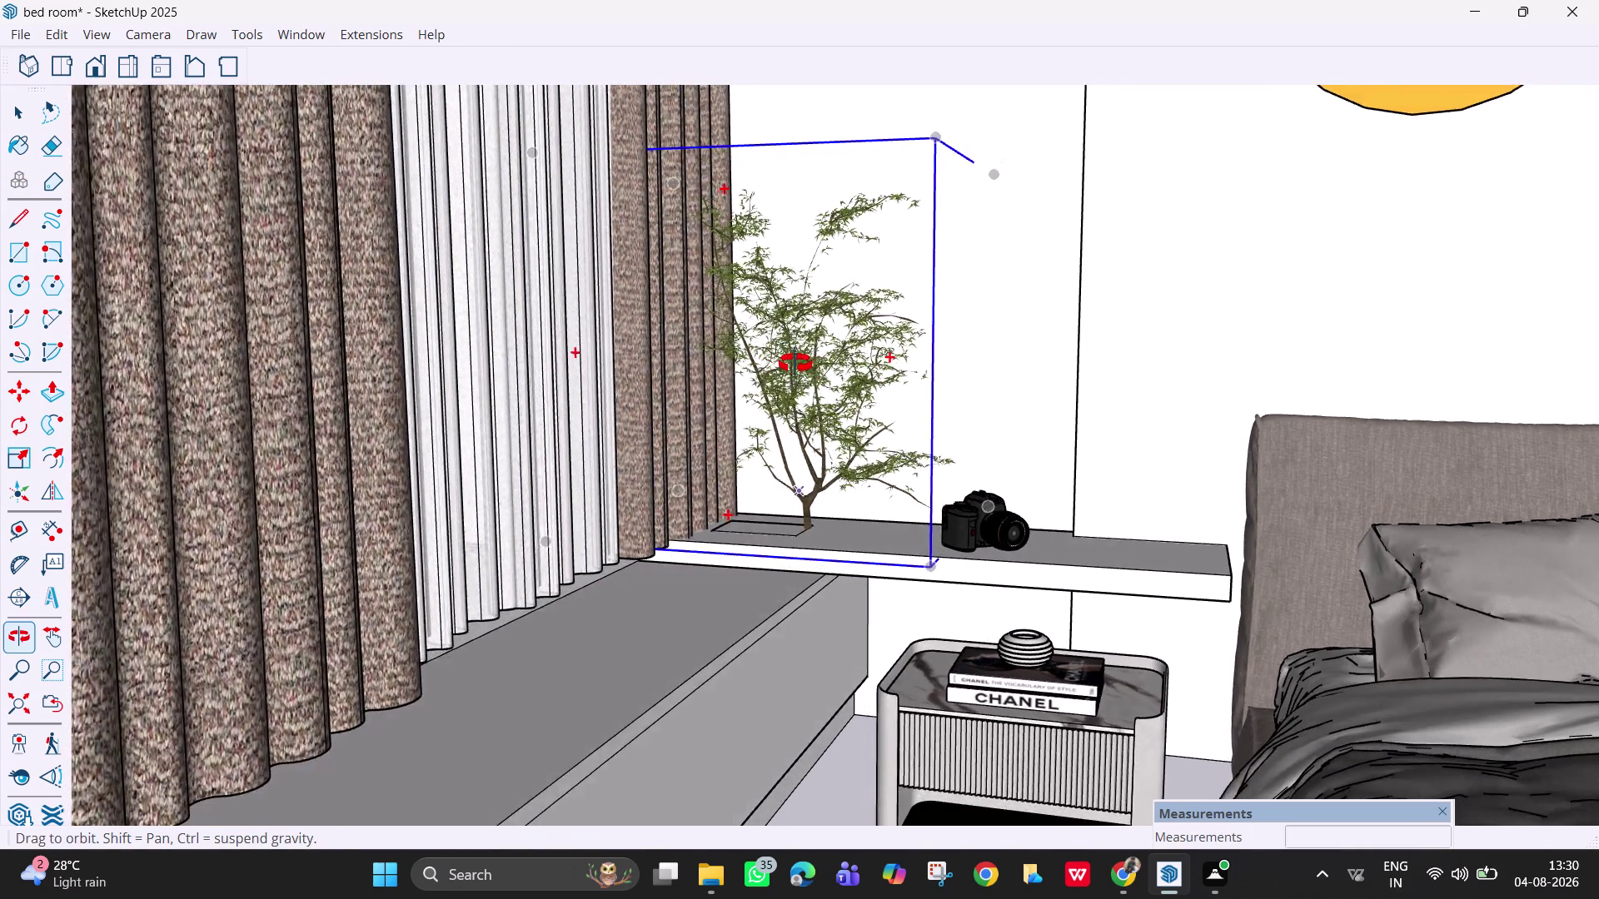
middle_drag(789, 360, 810, 376)
key(Escape)
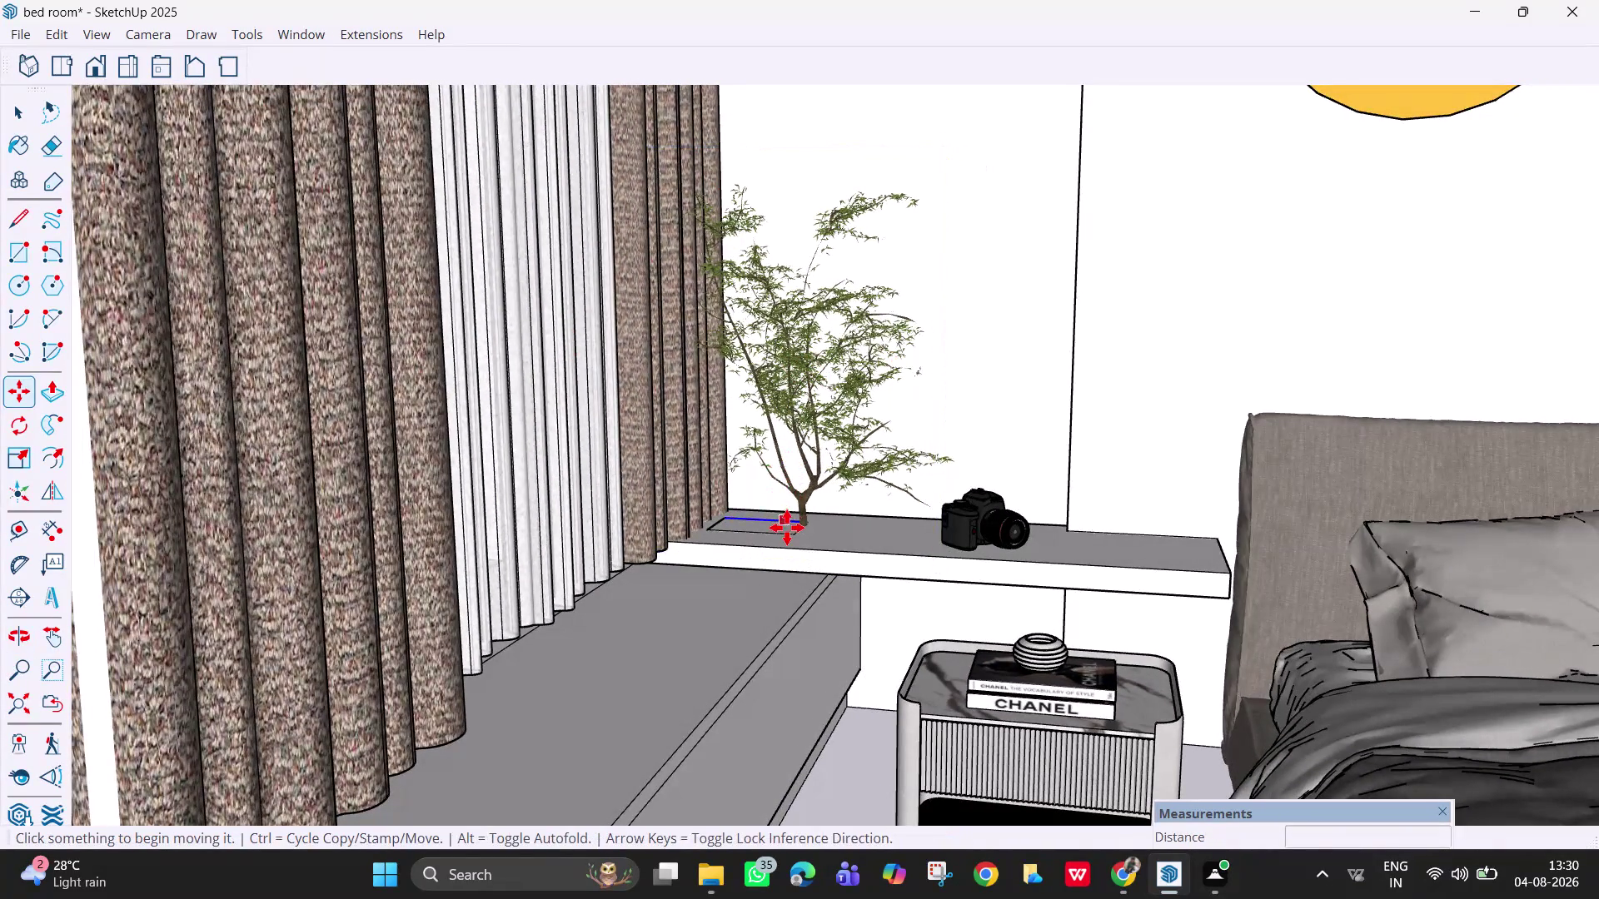
scroll(up, 3)
middle_drag(842, 520, 827, 577)
key(space)
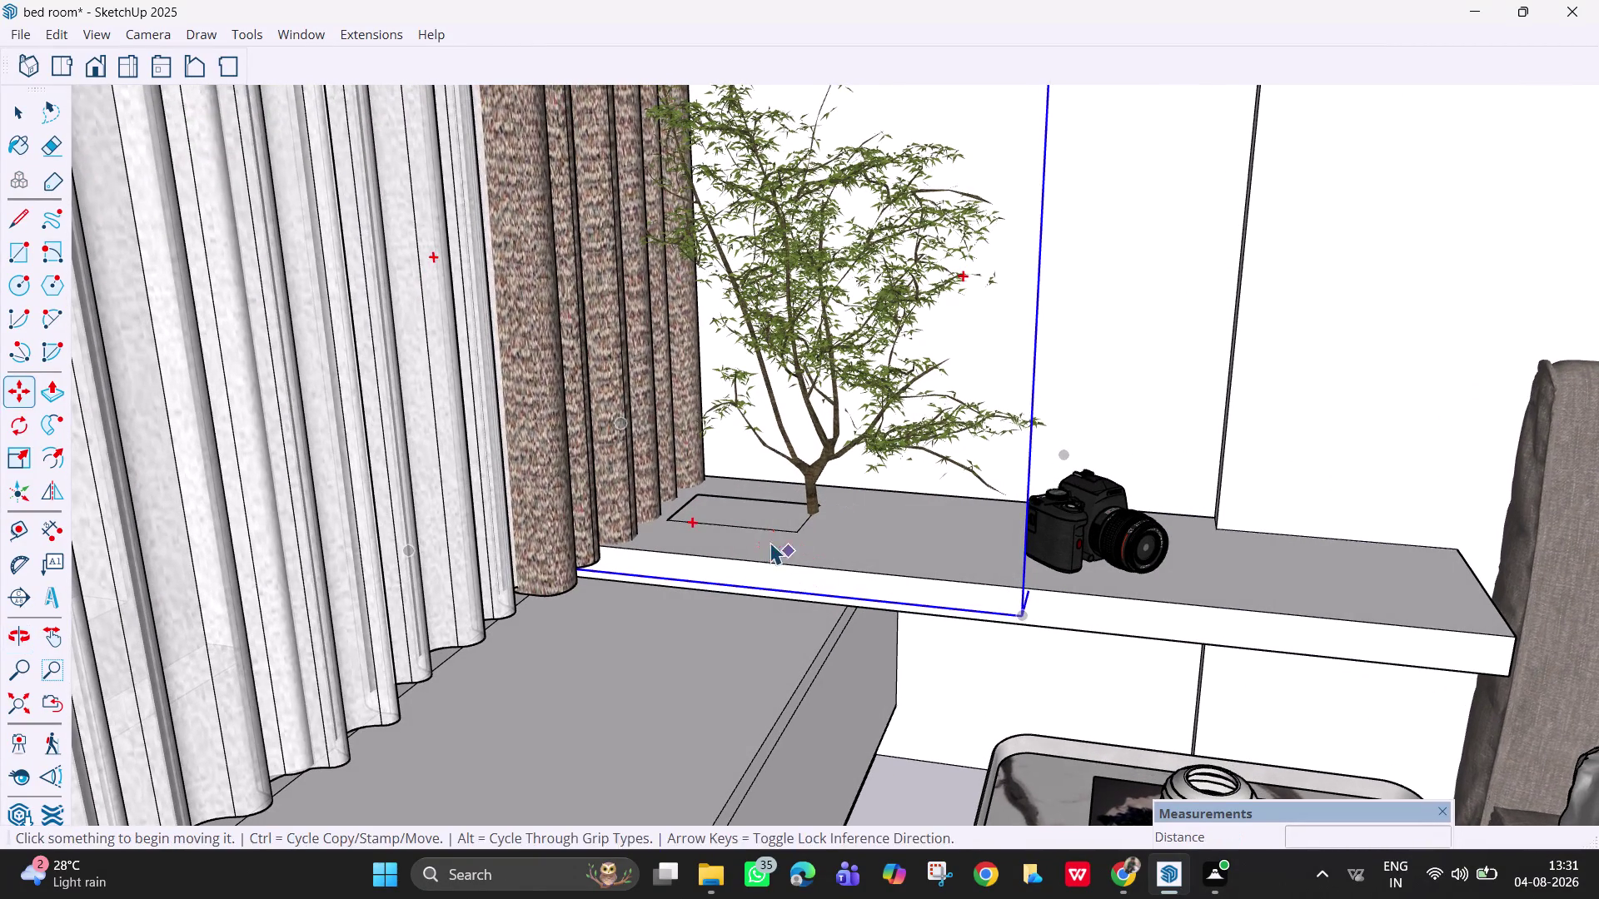
click(768, 530)
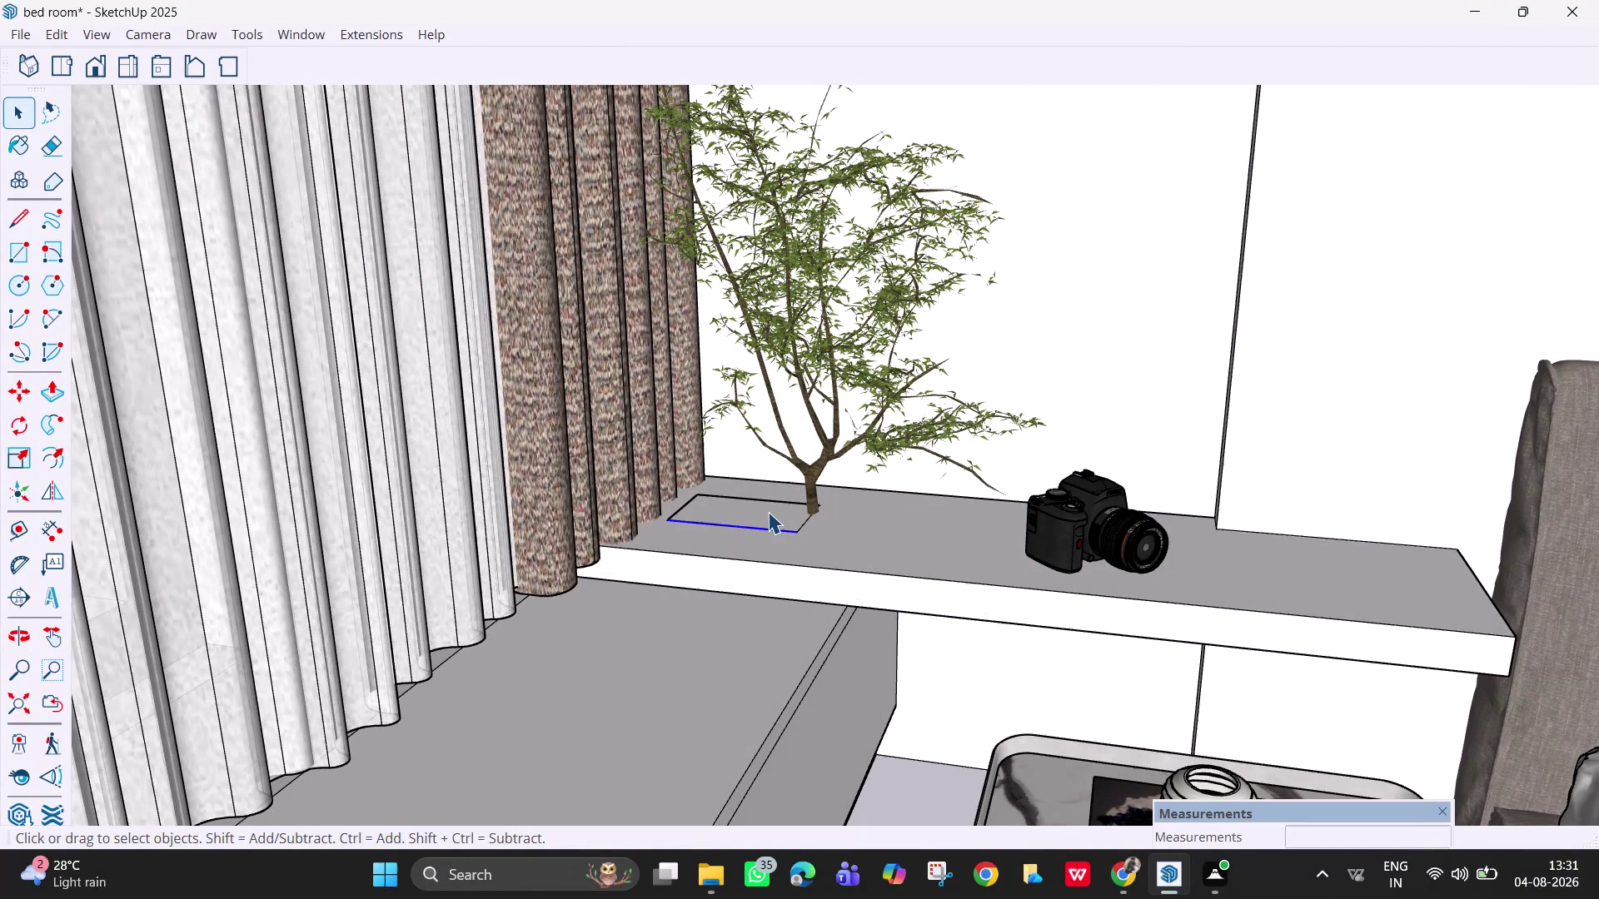
key(Delete)
key(e)
drag(819, 545, 796, 522)
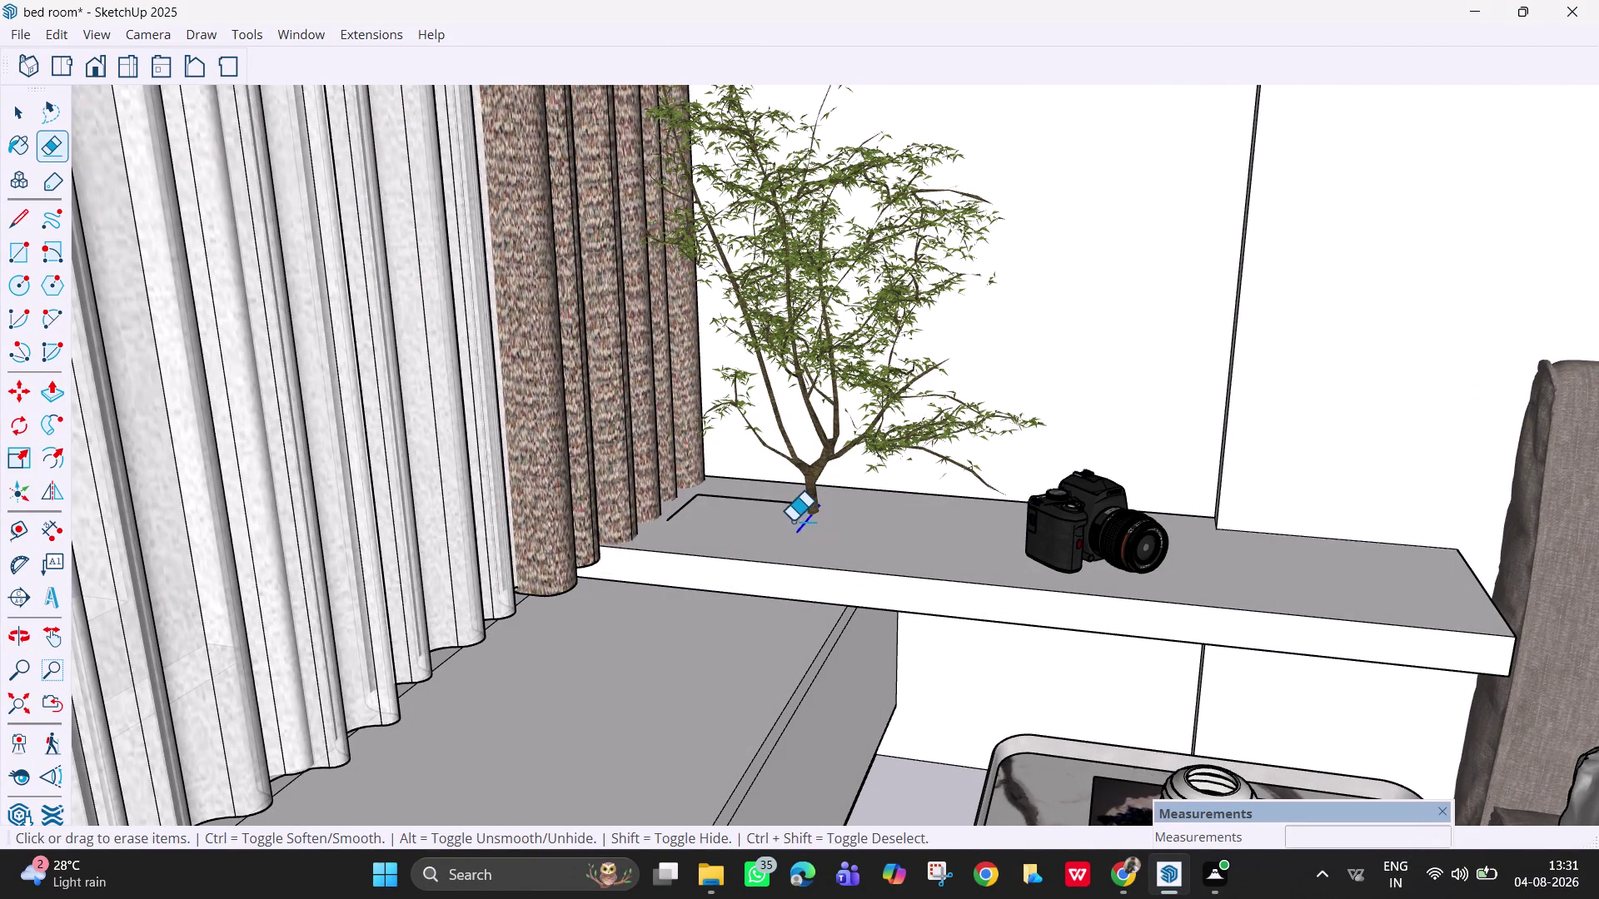
drag(768, 489, 764, 530)
Erase the leftover pocket edges and draw a new rectangle around the trunk.
drag(684, 497, 698, 506)
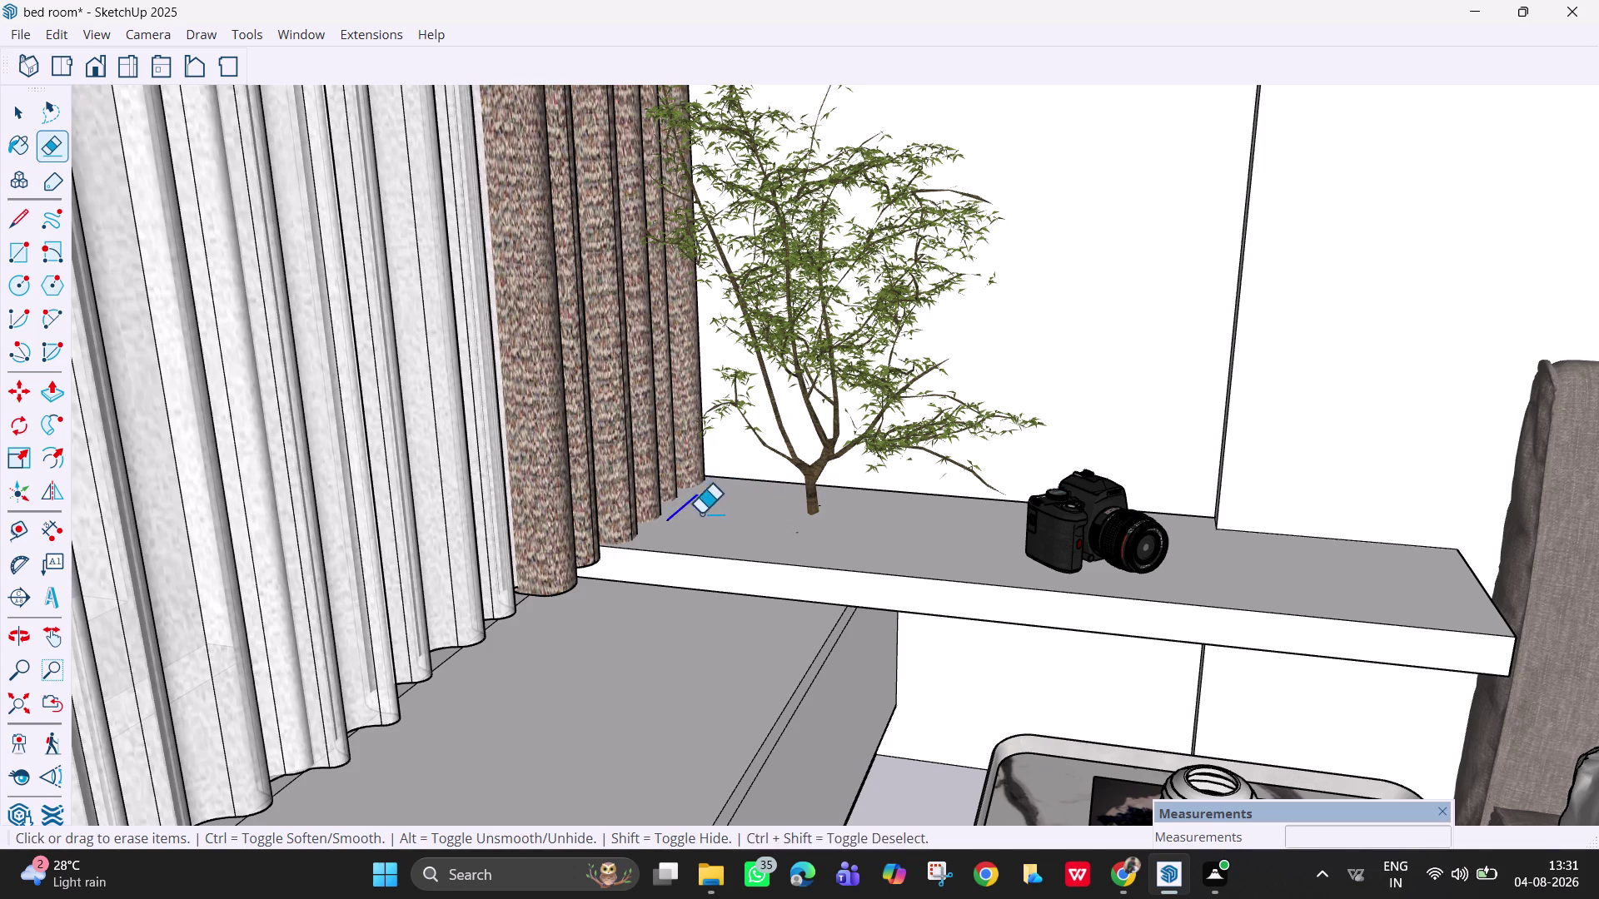
drag(811, 540, 791, 524)
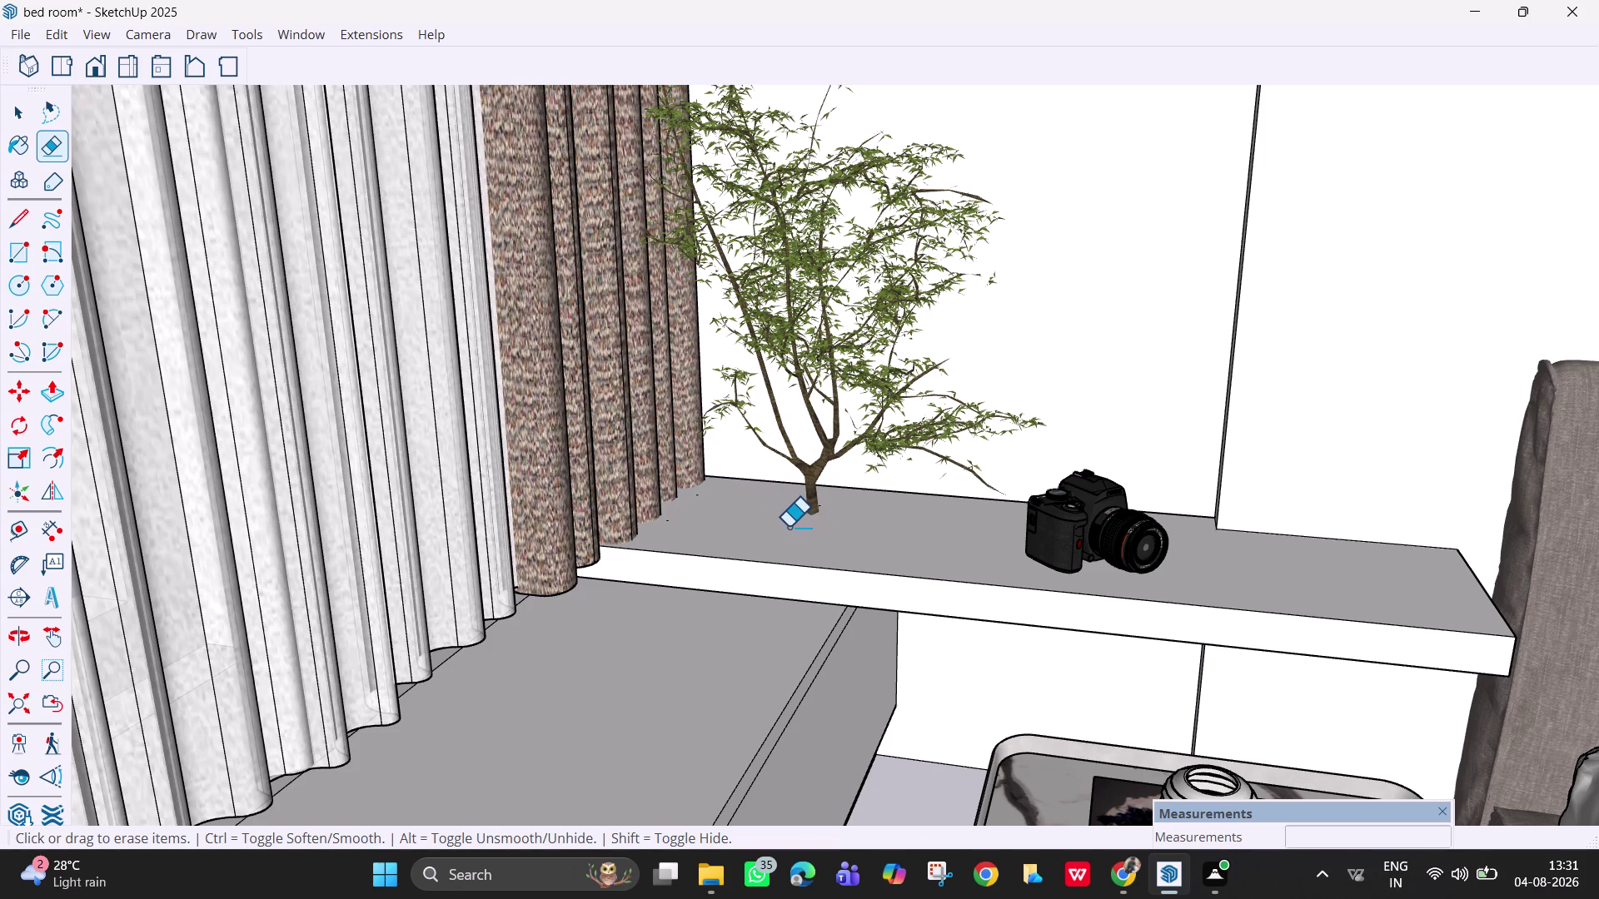
scroll(up, 3)
key(r)
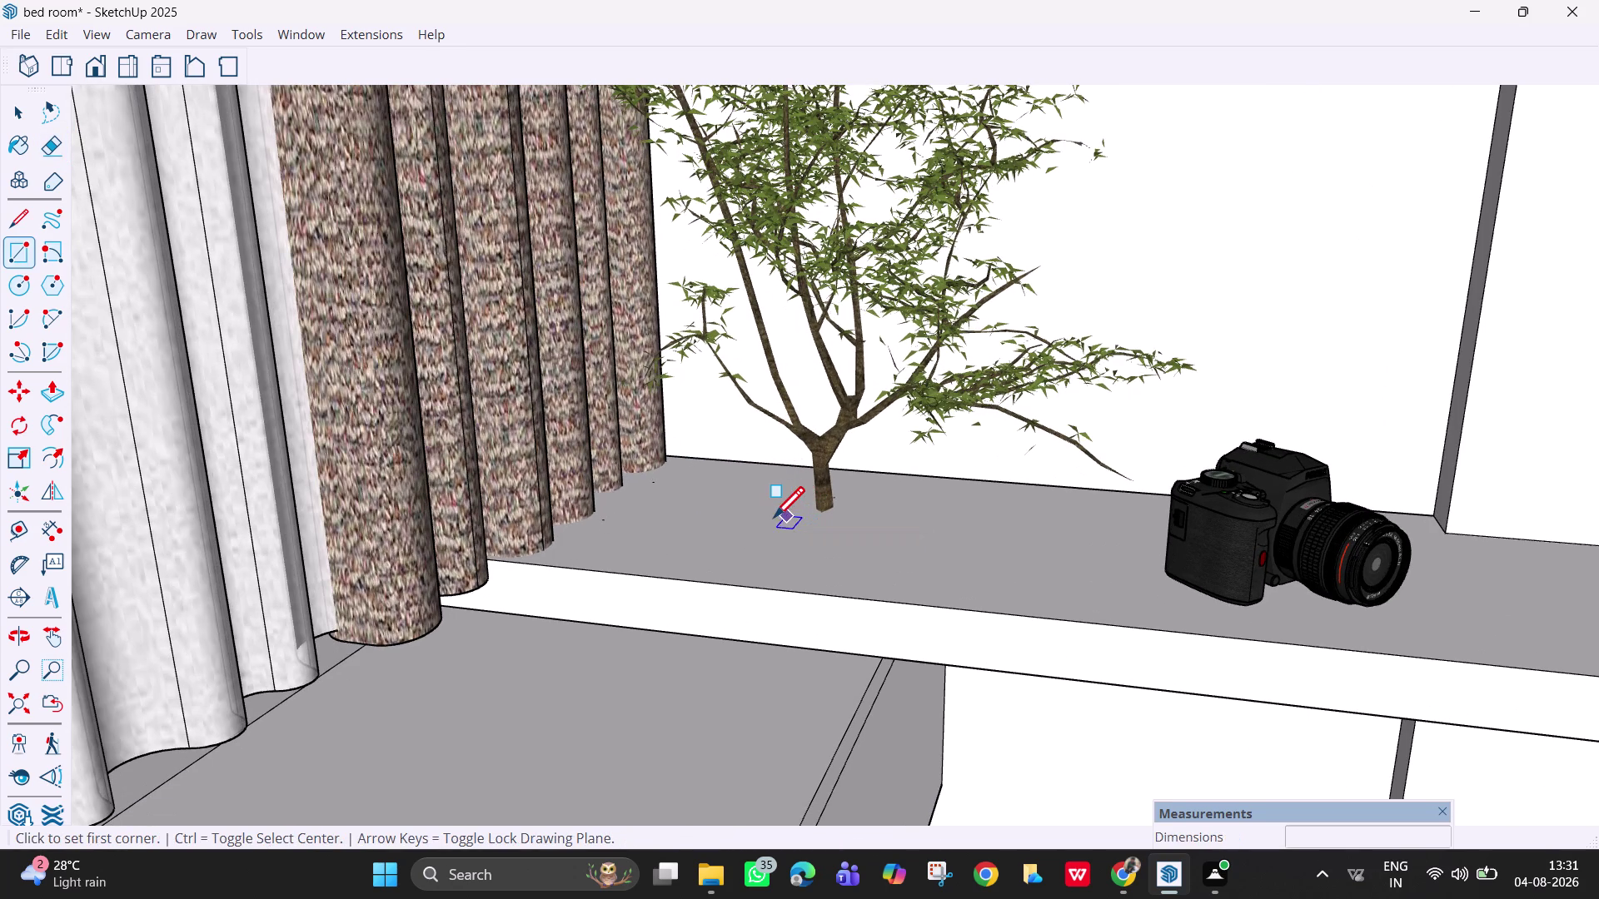
click(770, 522)
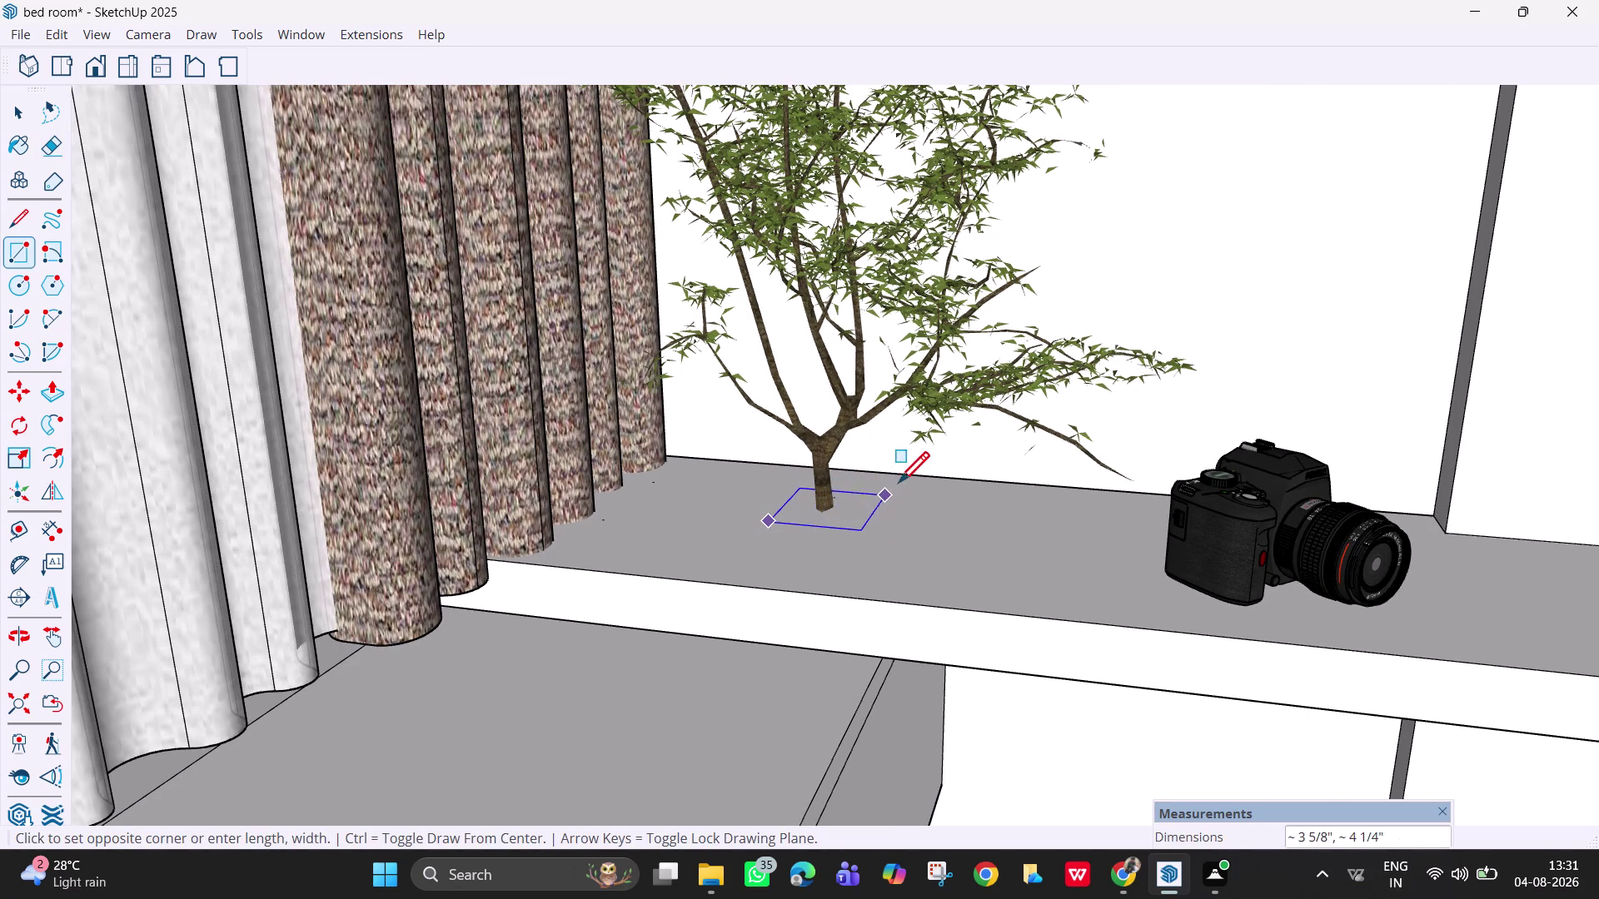
click(892, 492)
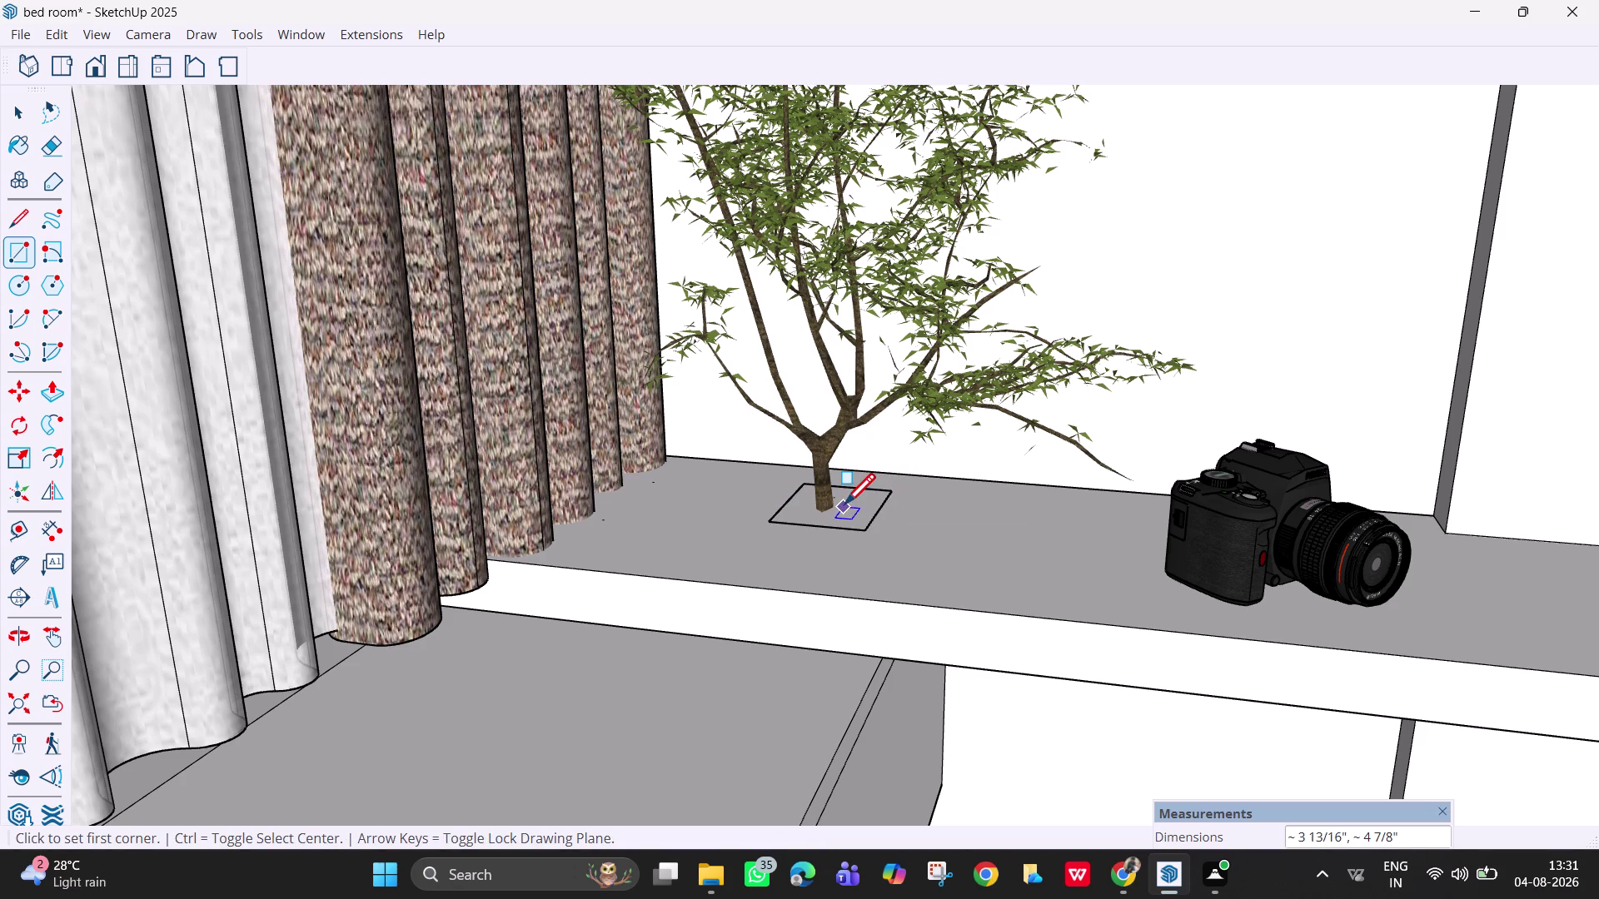
Push the new rectangle down into the ledge to form the pocket.
key(p)
click(856, 494)
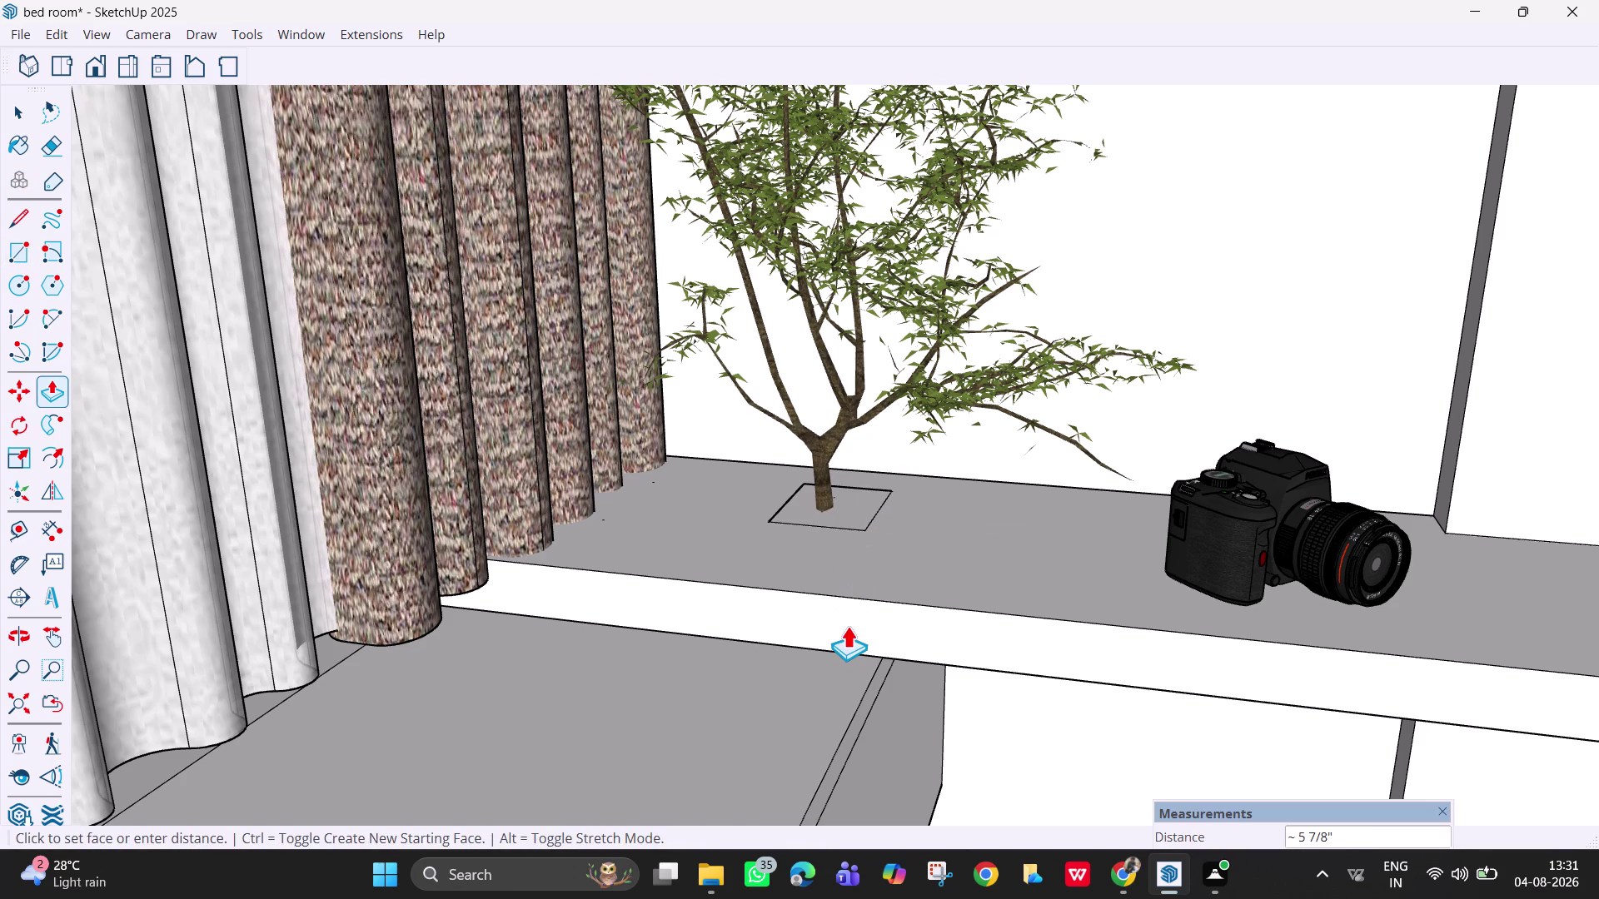
click(847, 625)
key(Escape)
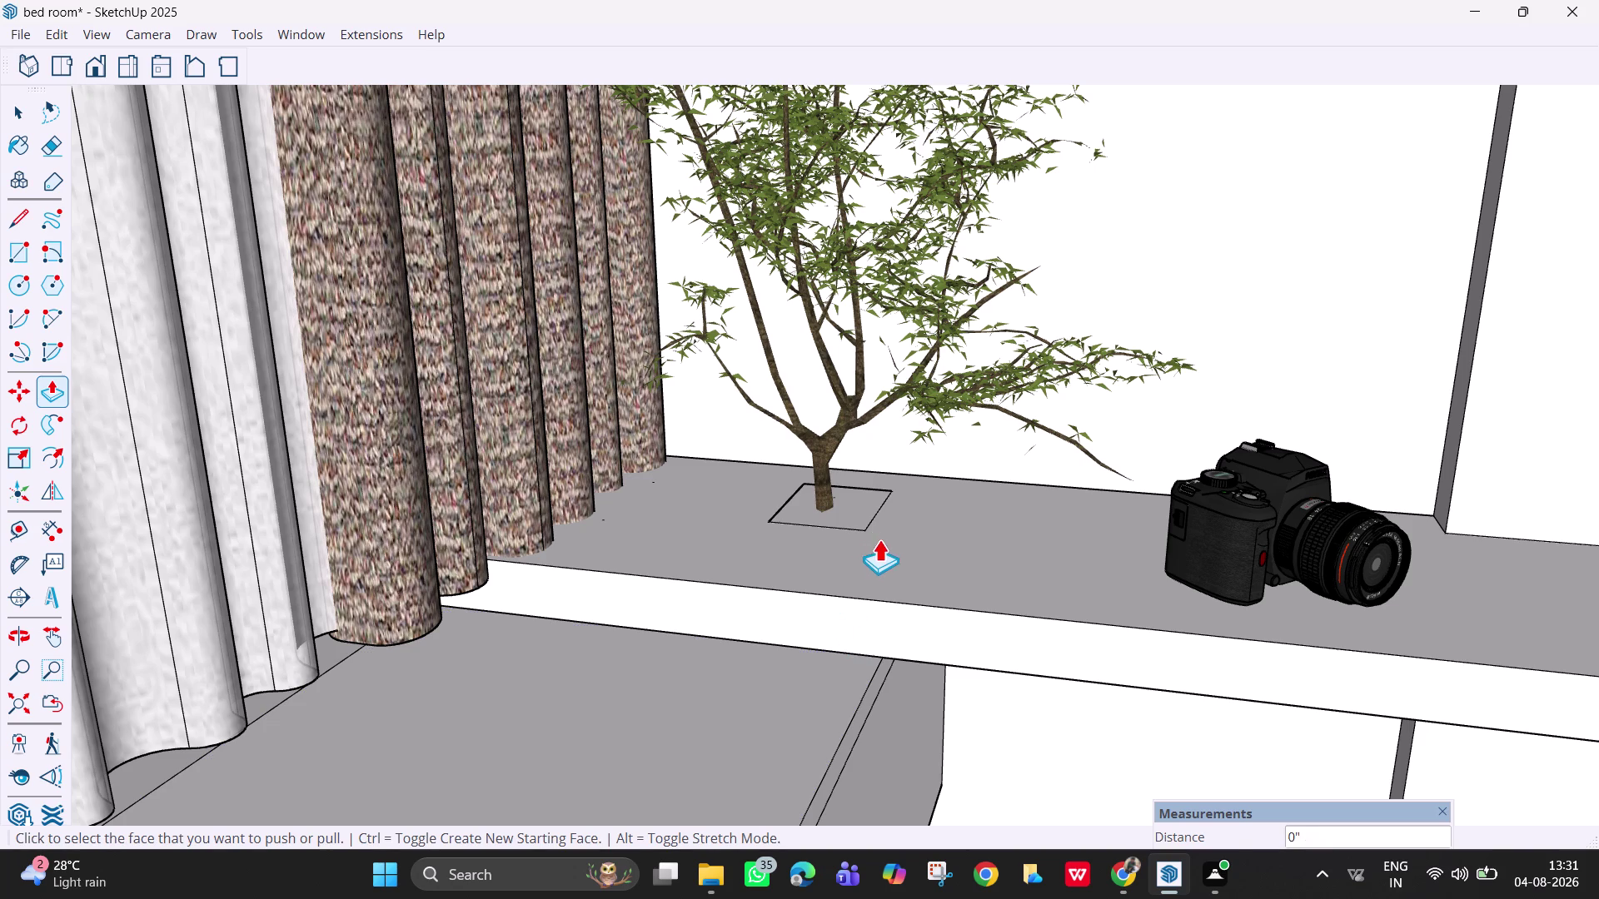
key(space)
middle_drag(1034, 609, 1096, 575)
Zoom out and pan back toward the bed, then open the Window menu.
scroll(down, 3)
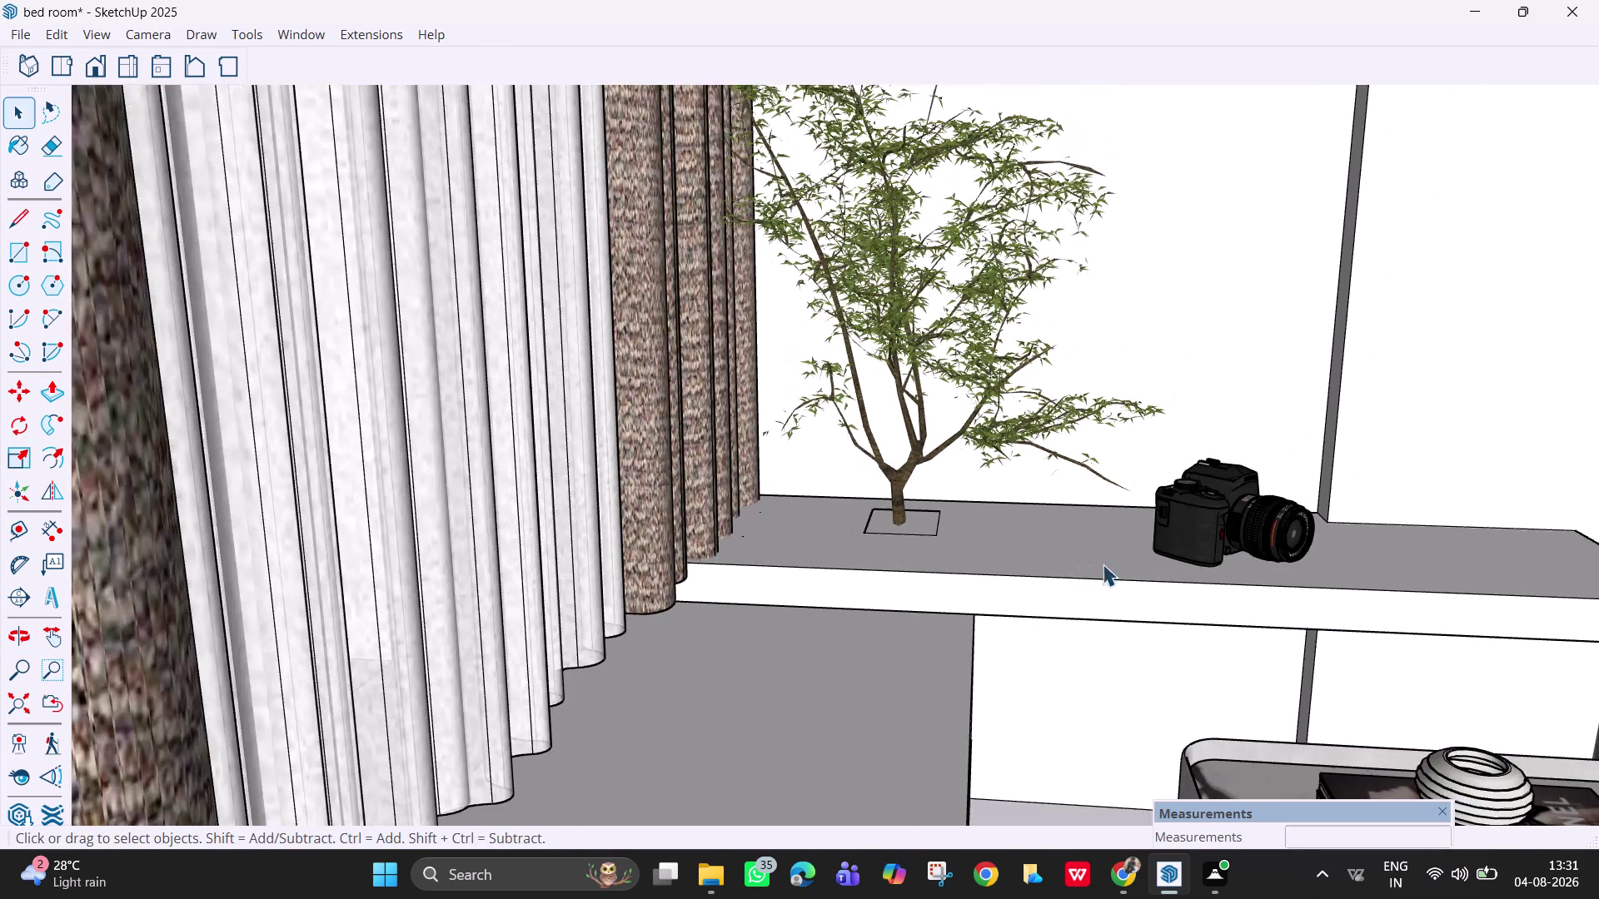
scroll(down, 3)
scroll(down, 3)
scroll(down, 3)
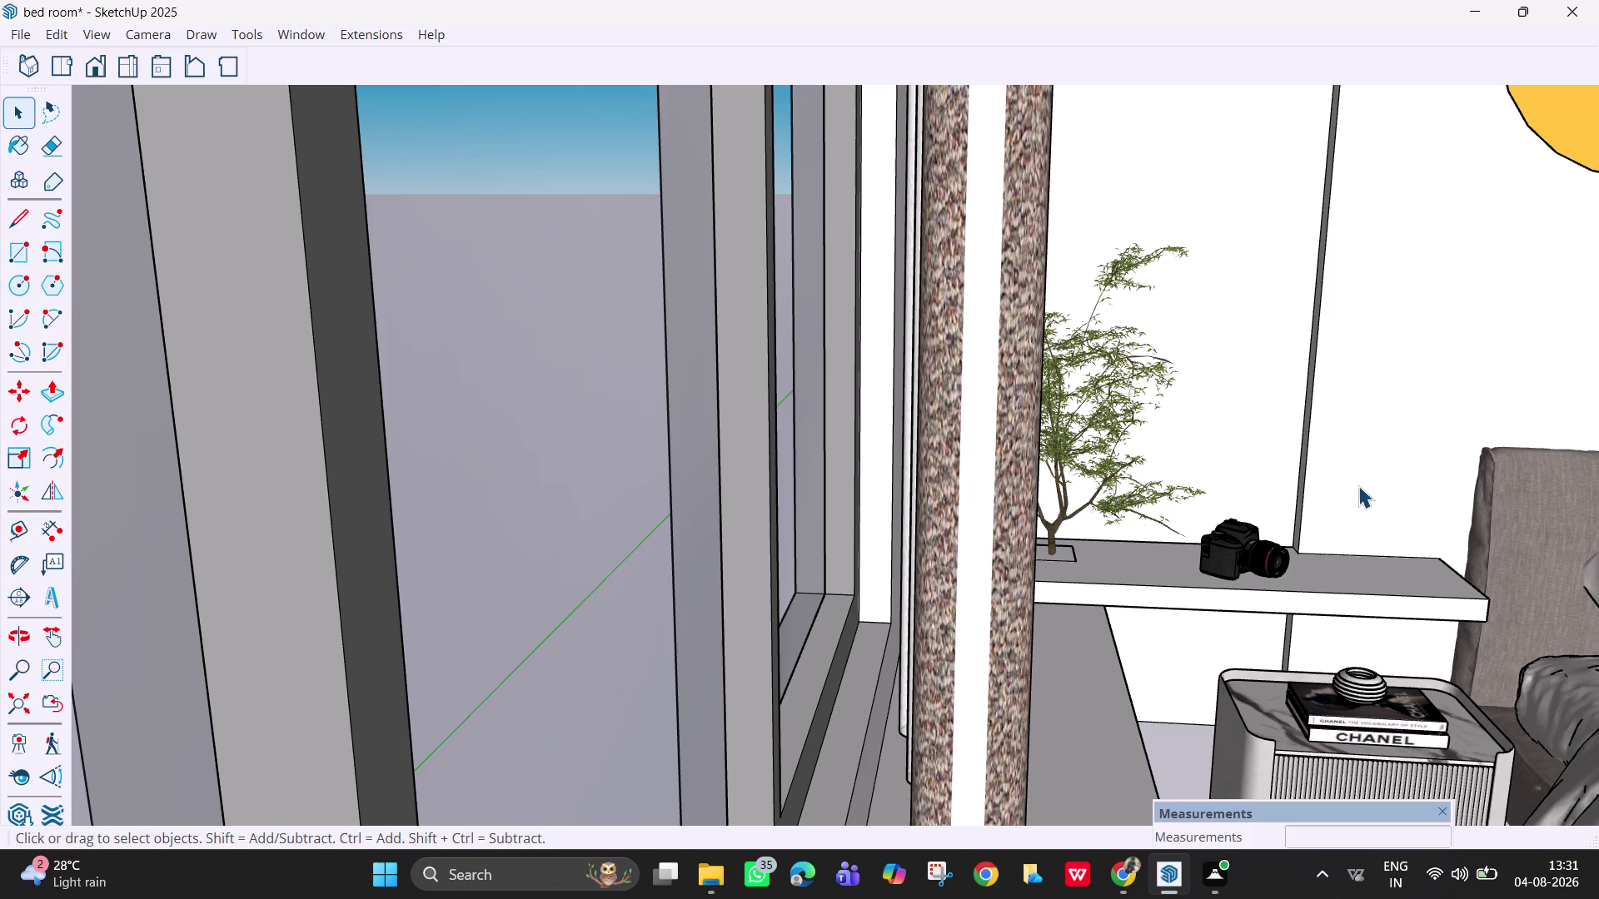
key(h)
drag(1348, 485, 849, 450)
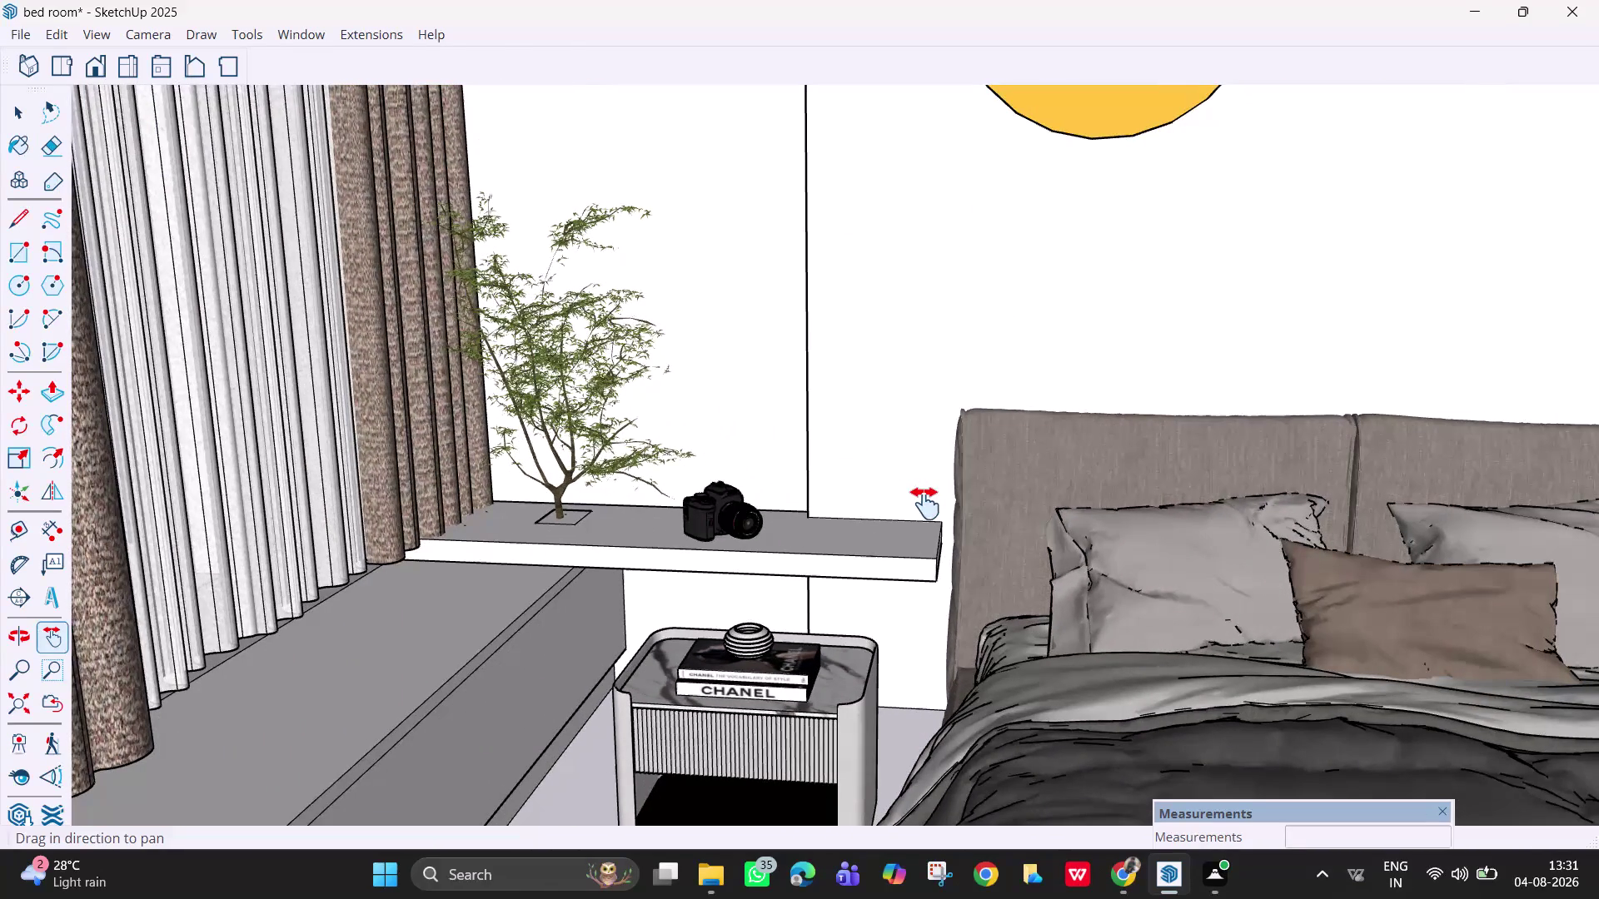
key(Escape)
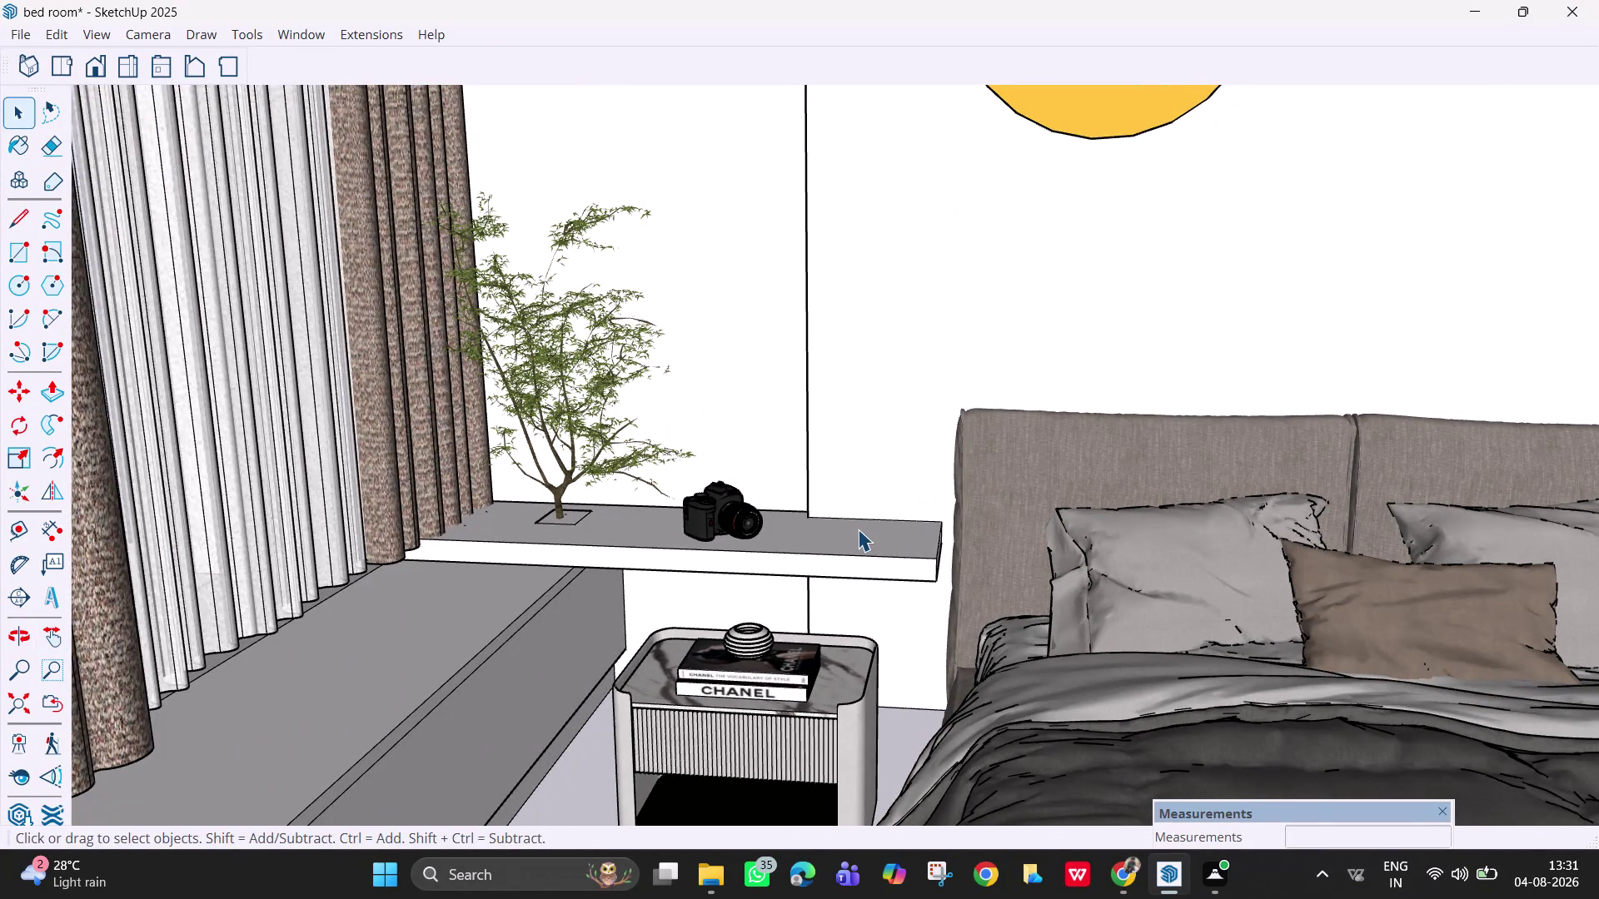
click(312, 34)
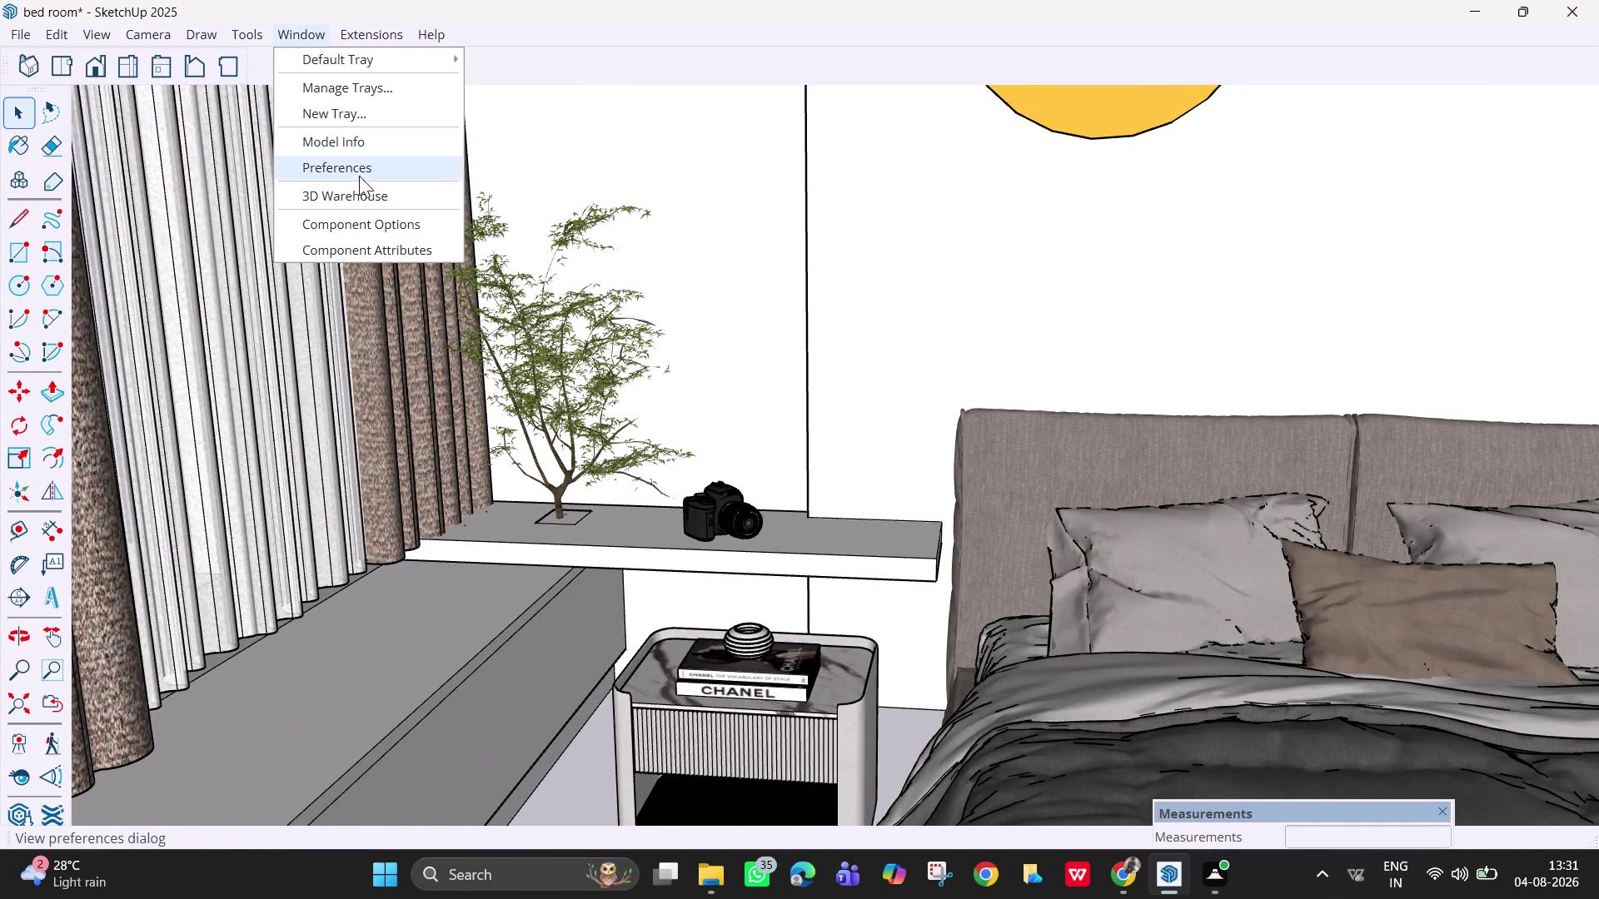
Open 3D Warehouse and replace the 'plants' search with 'books'.
click(362, 197)
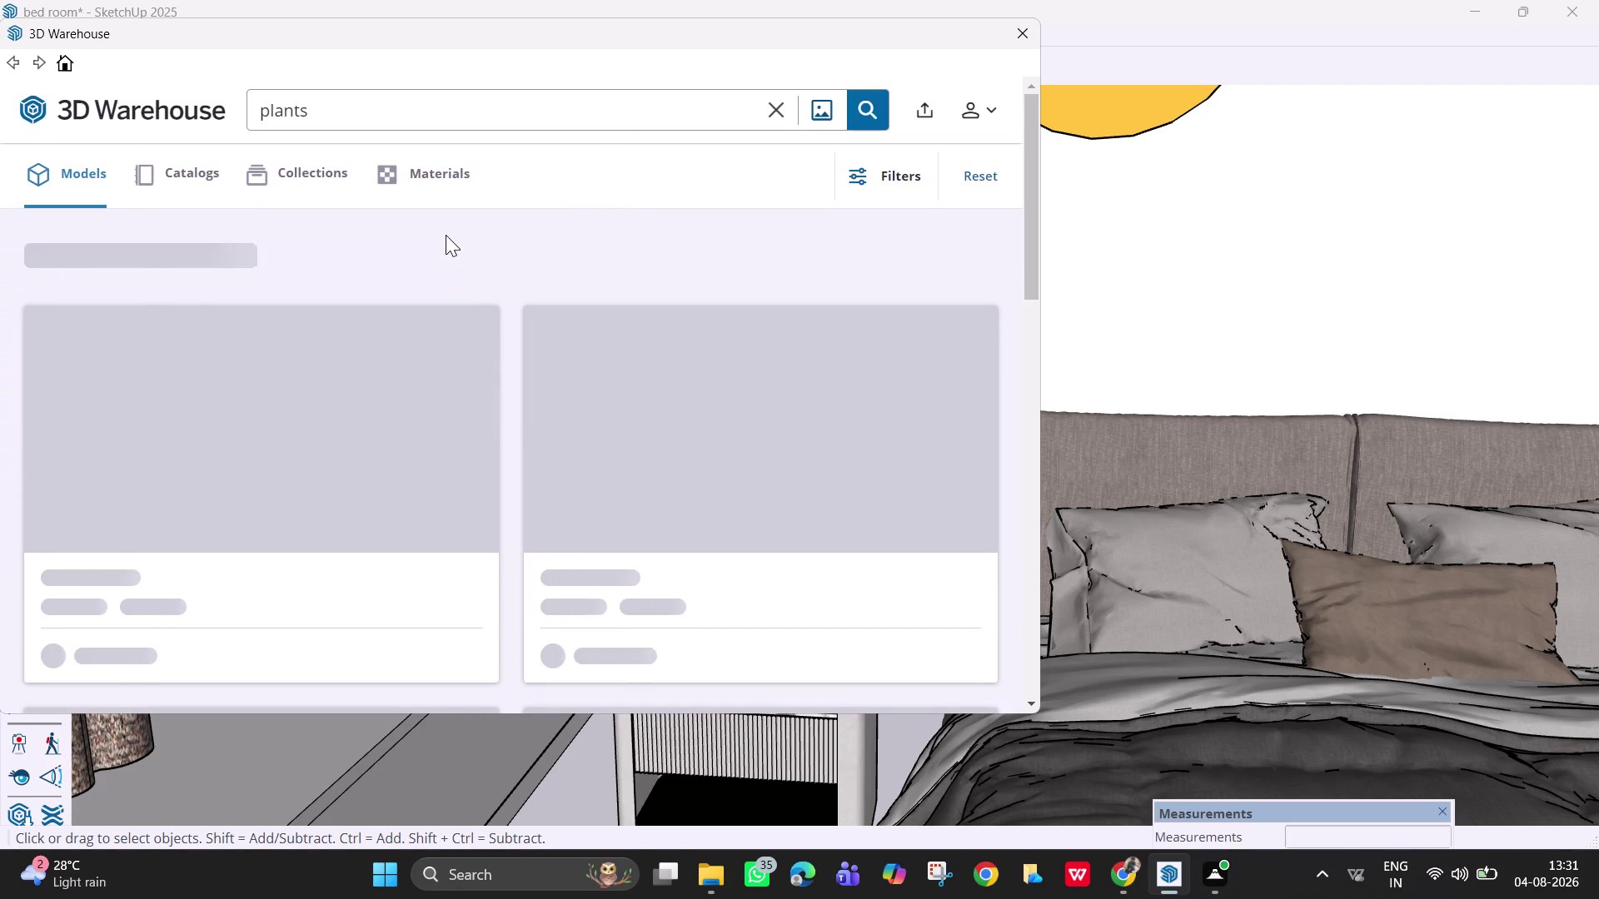
click(536, 108)
key(BackSpace)
key(BackSpace)
key(BackSpace)
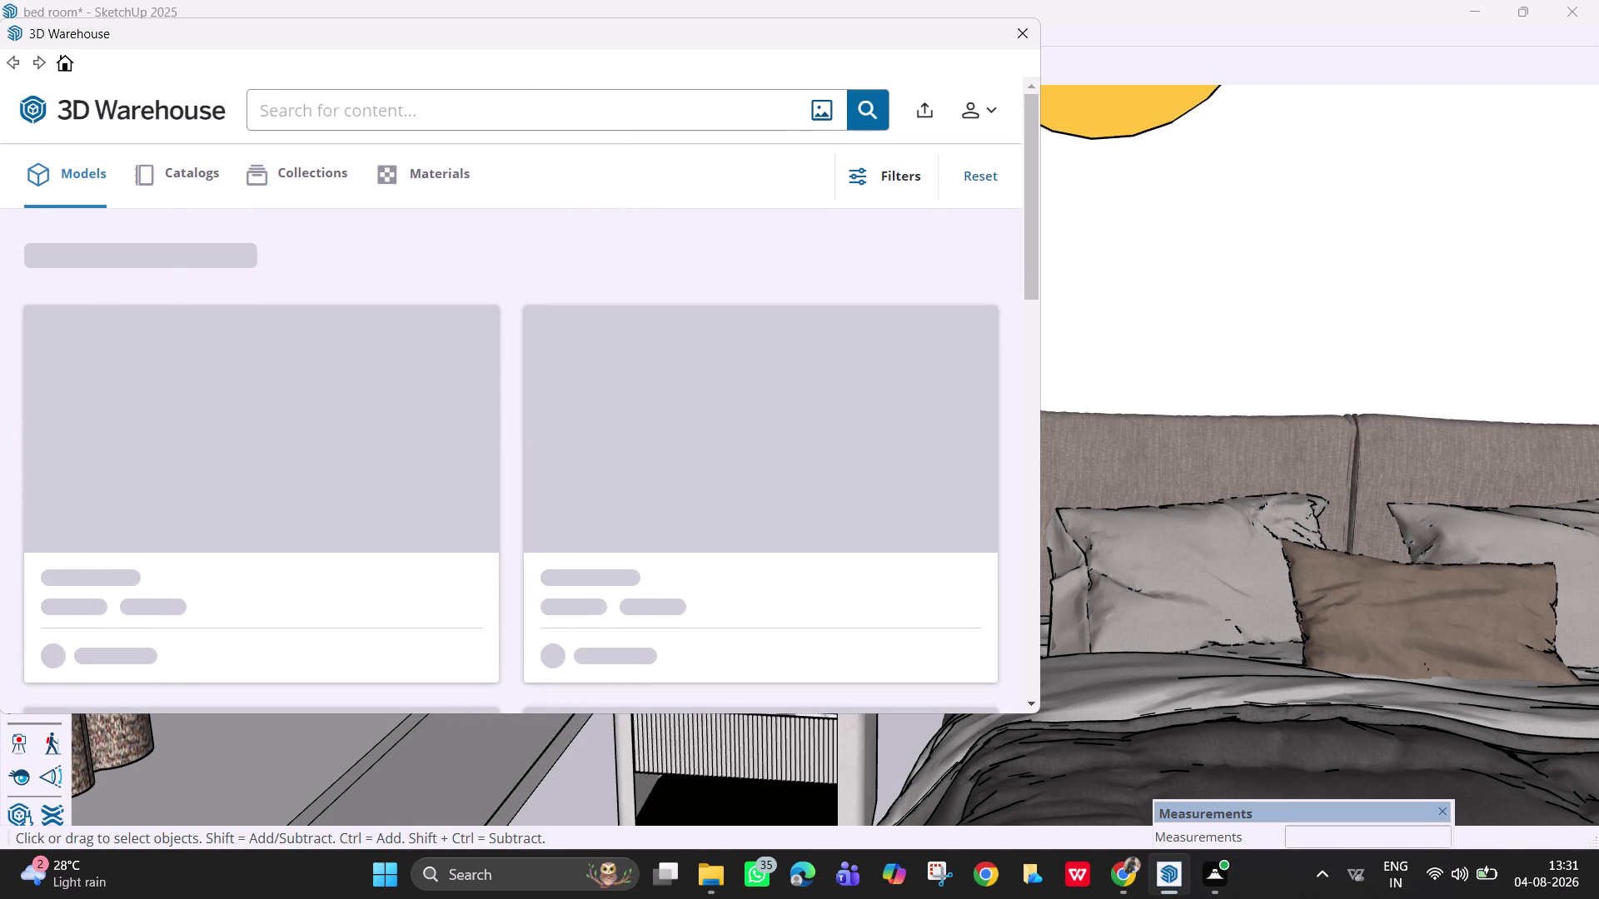
text(books)
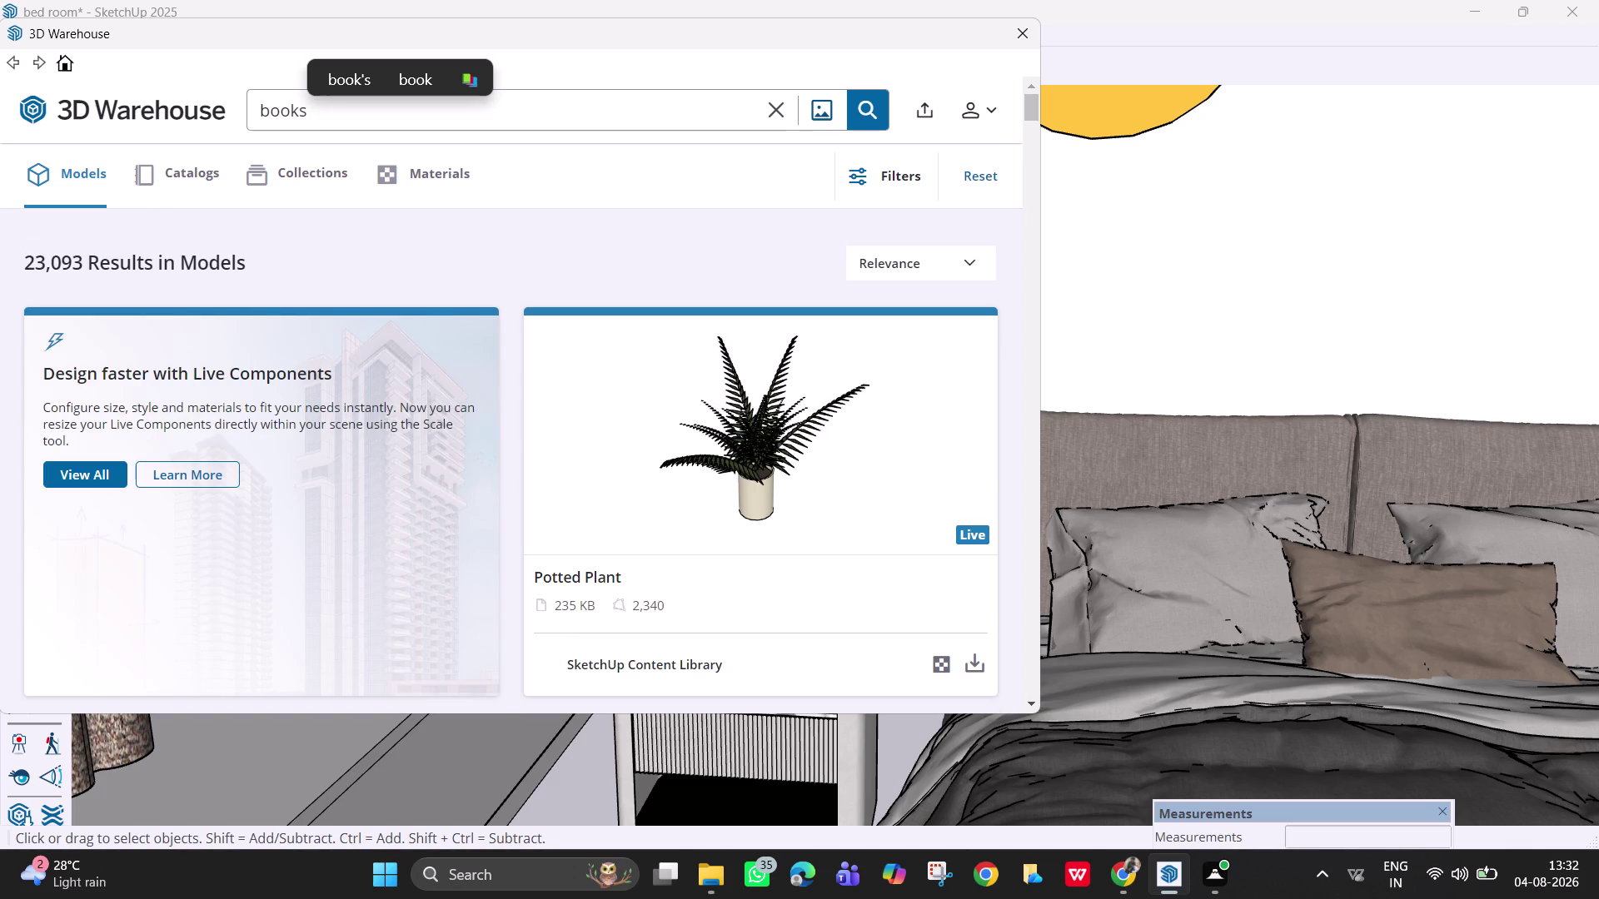
key(Return)
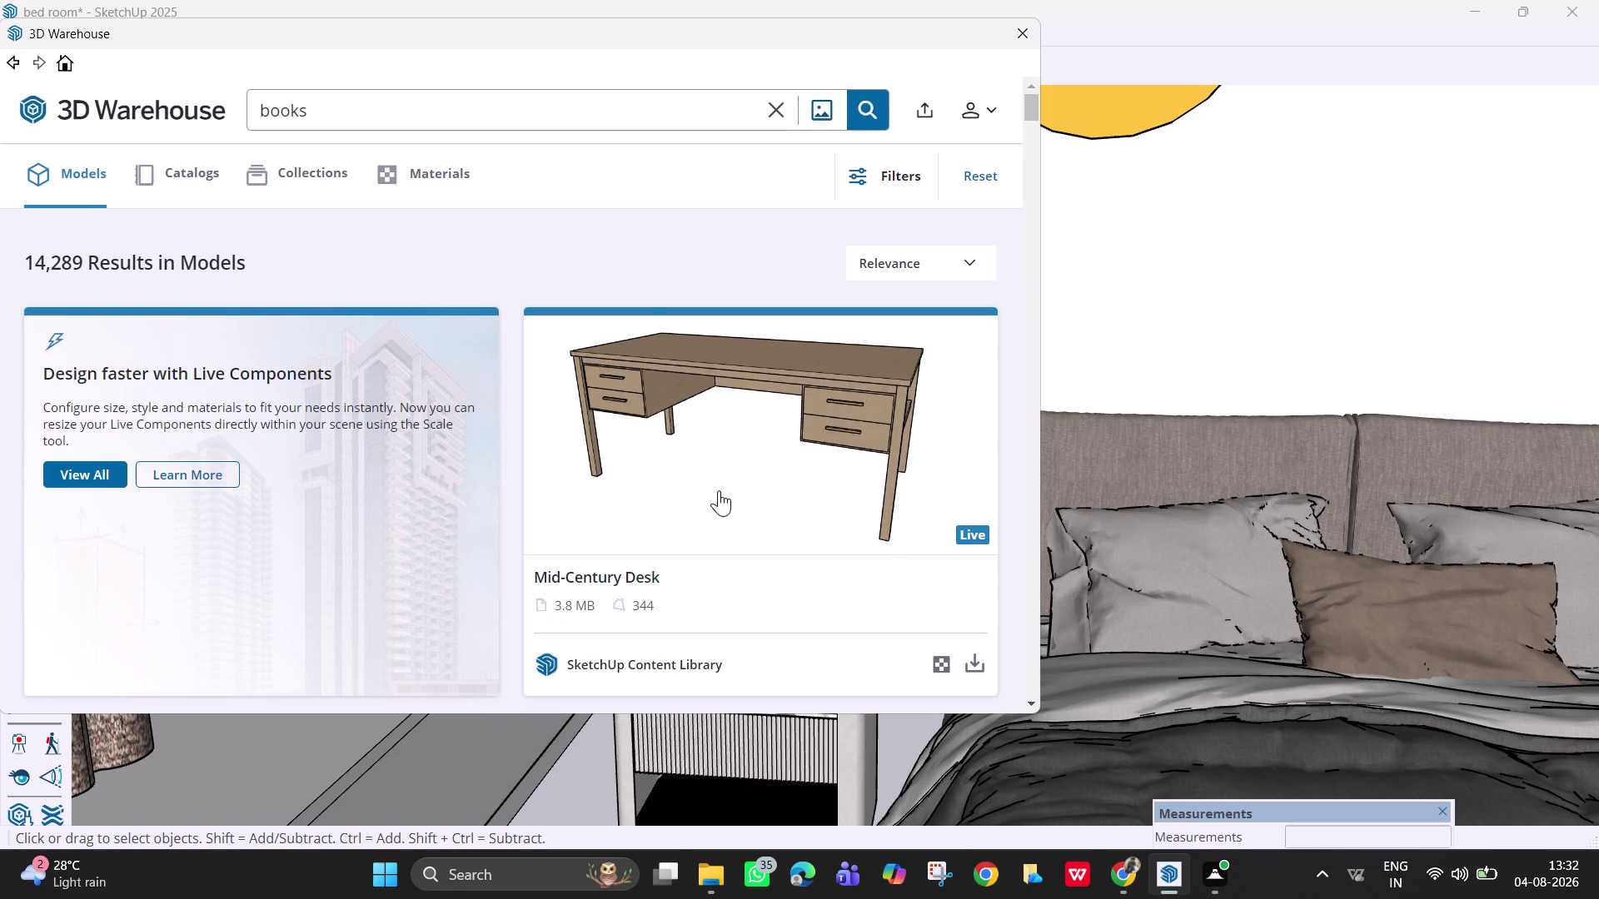
Browse down the 3D Warehouse books results to find a suitable book set.
scroll(down, 3)
scroll(down, 3)
scroll(down, 3)
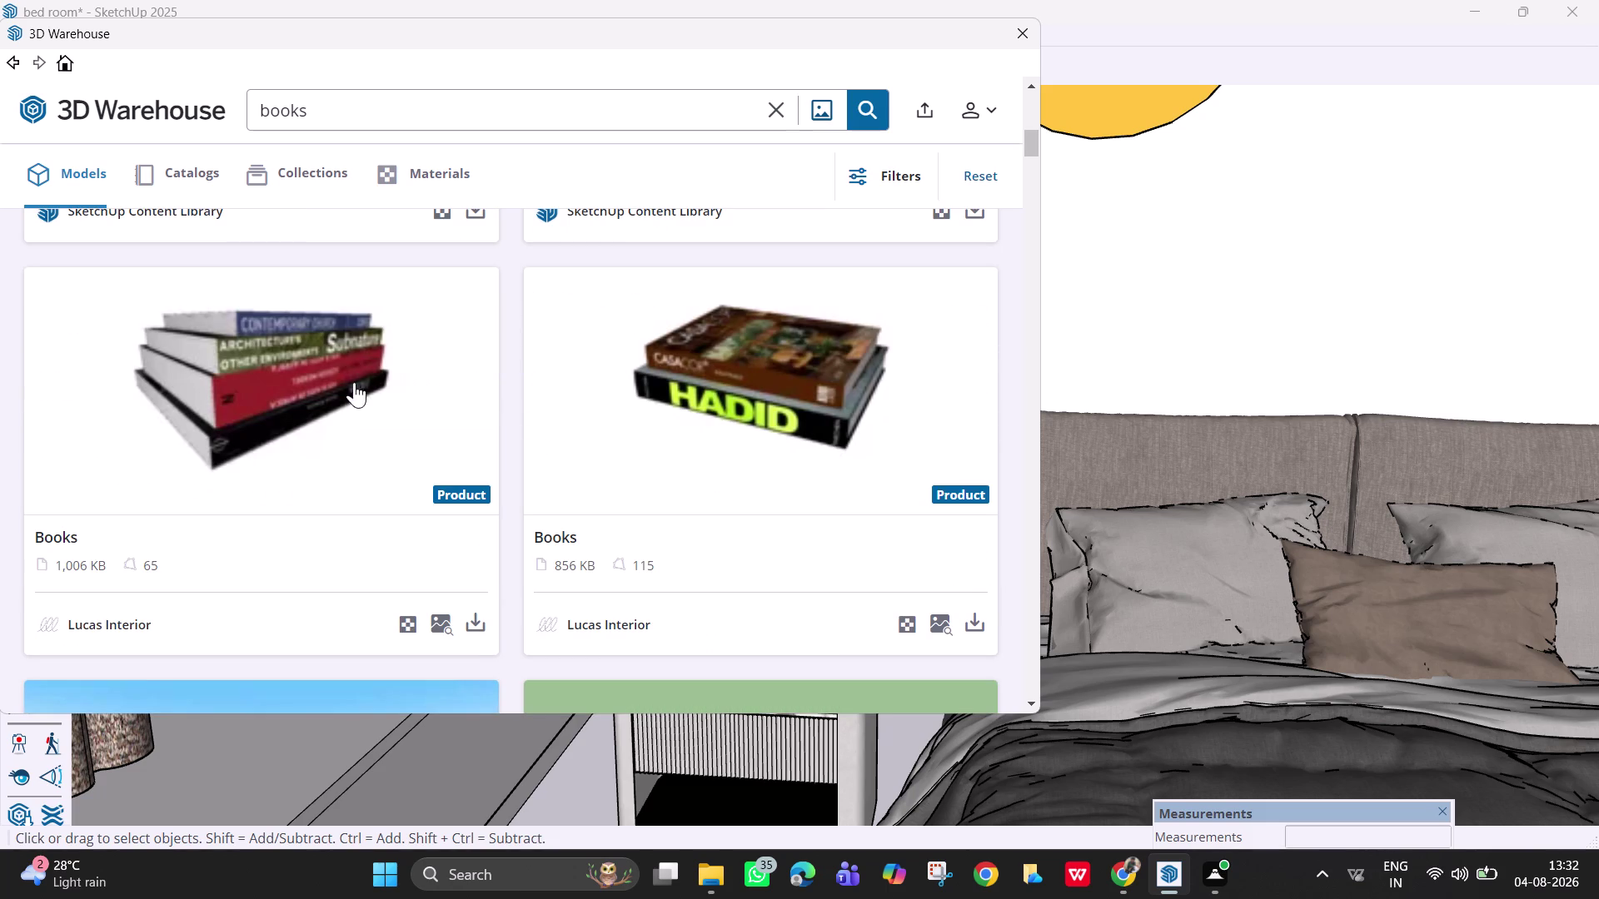
scroll(down, 3)
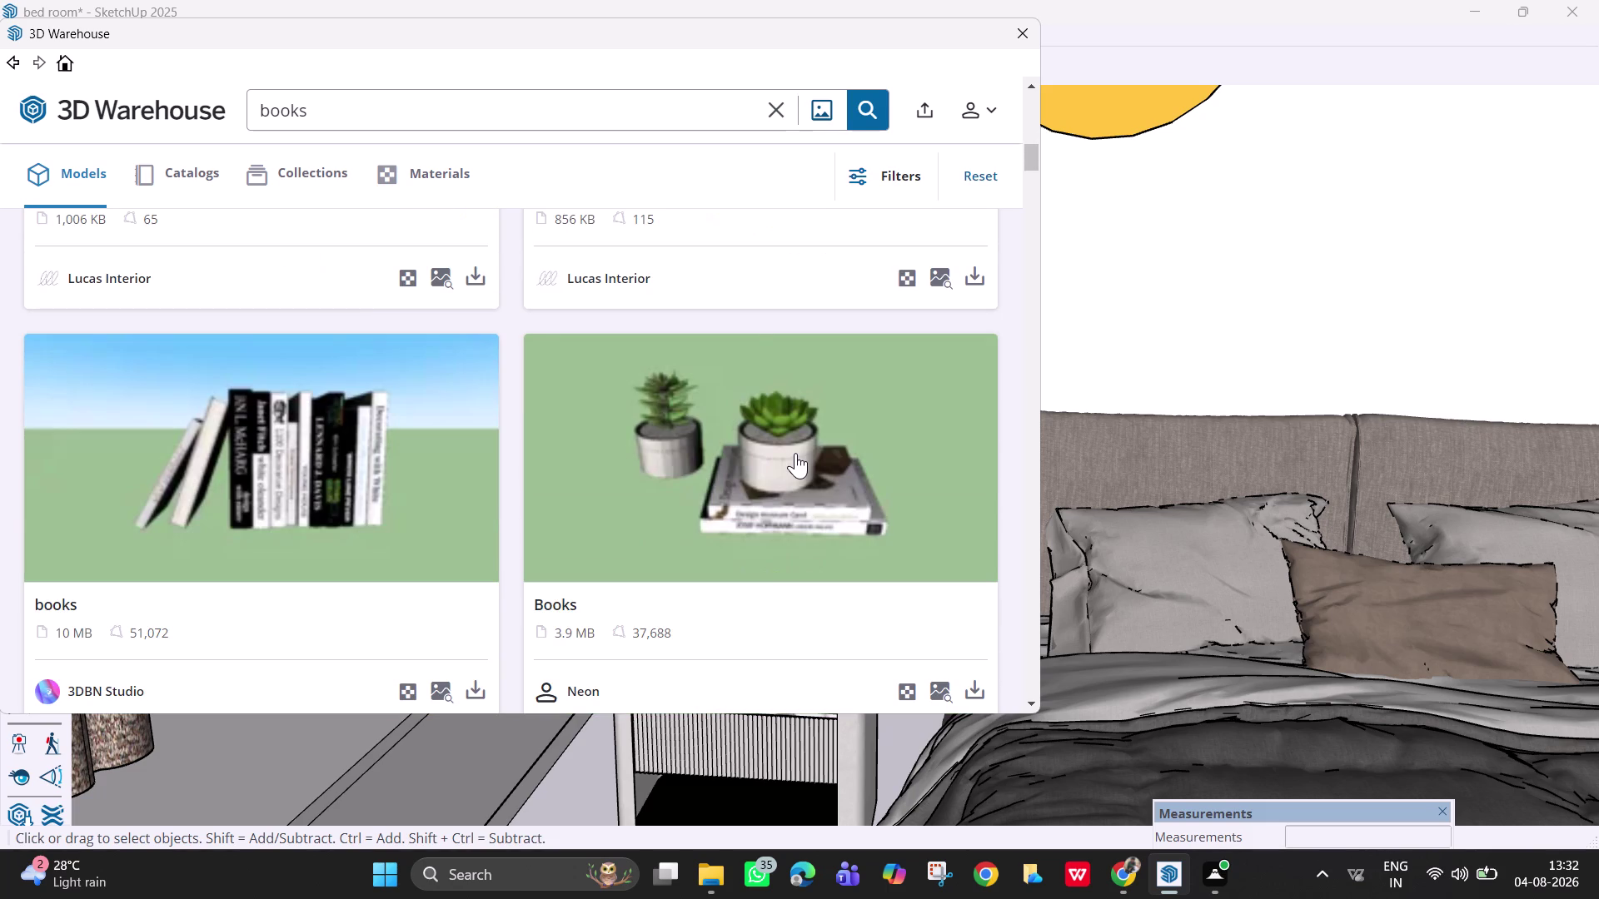
scroll(down, 3)
scroll(down, 3)
scroll(down, 3)
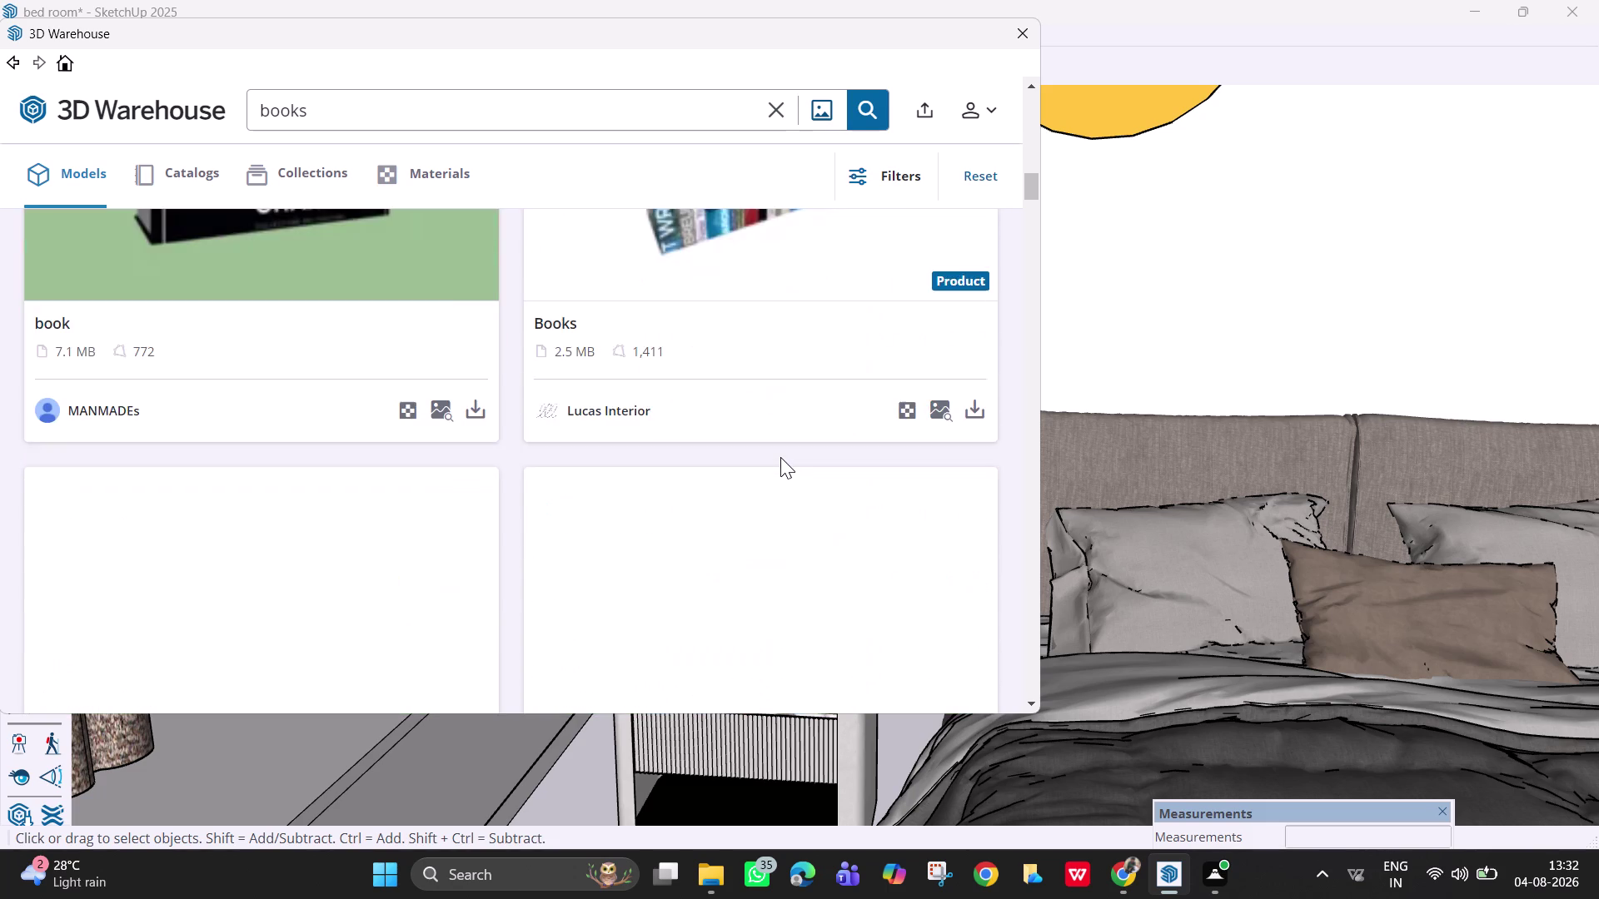
scroll(down, 3)
scroll(down, 3)
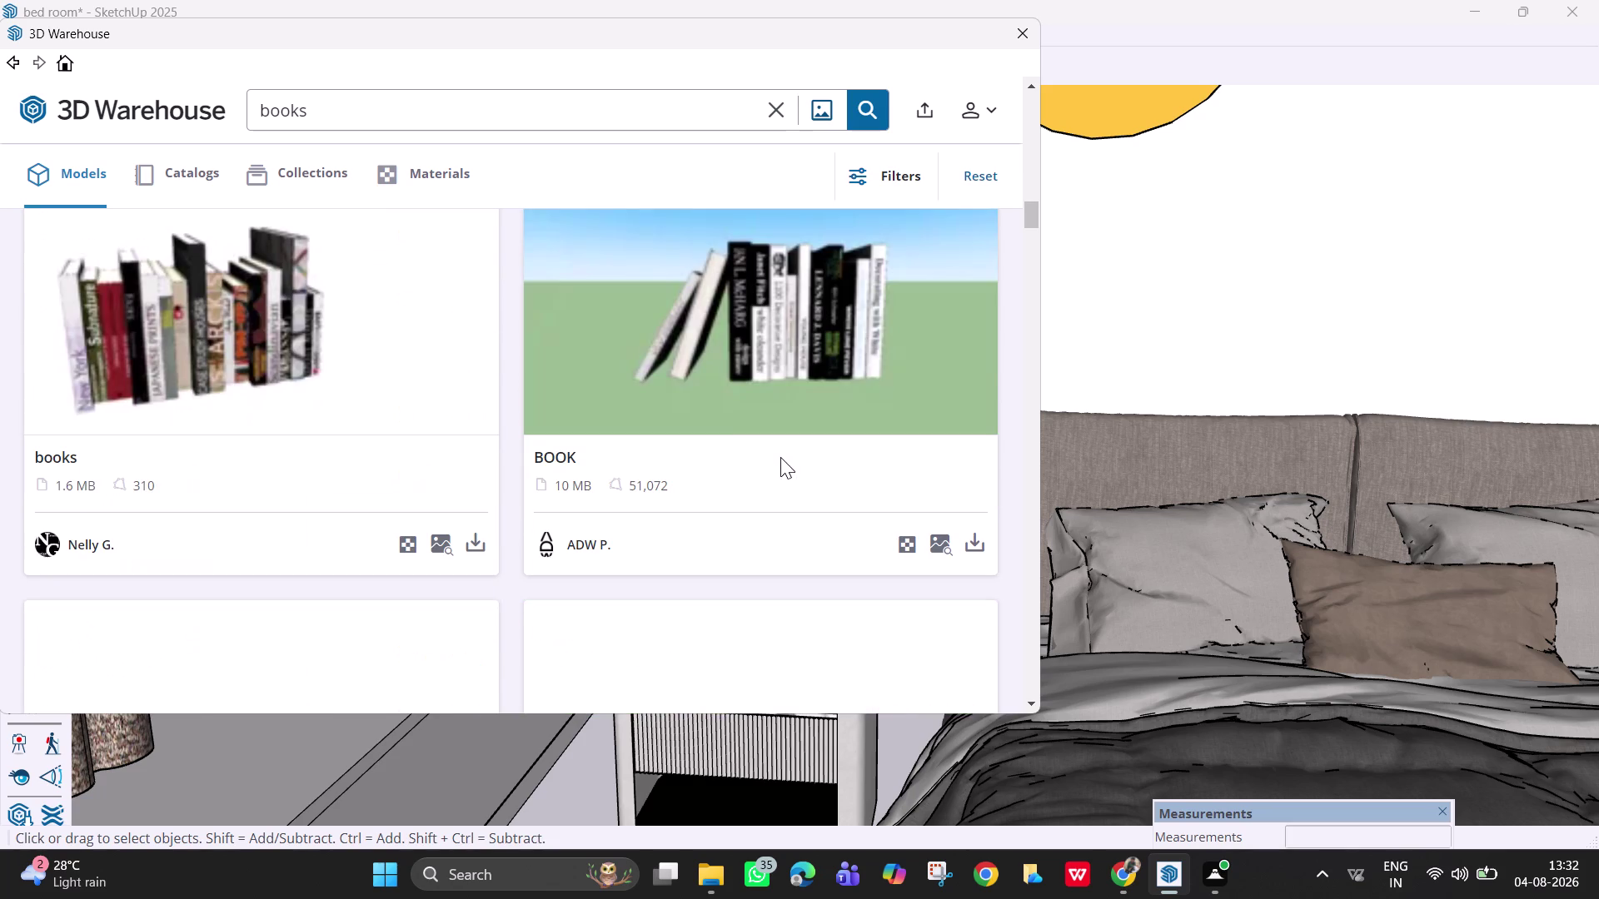
click(487, 104)
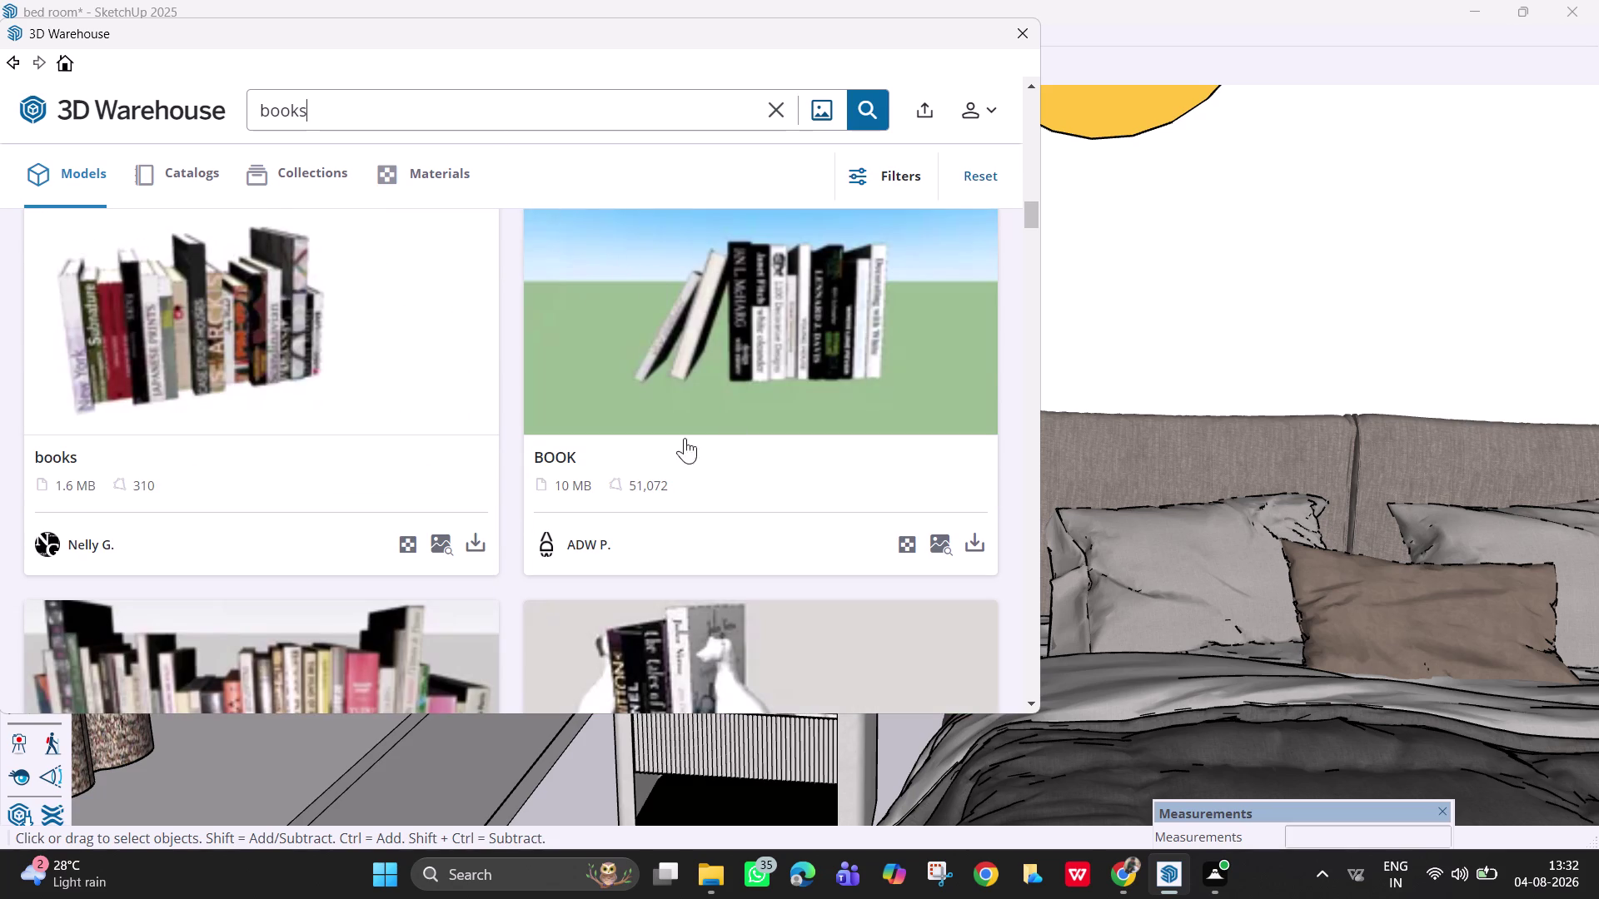
scroll(down, 3)
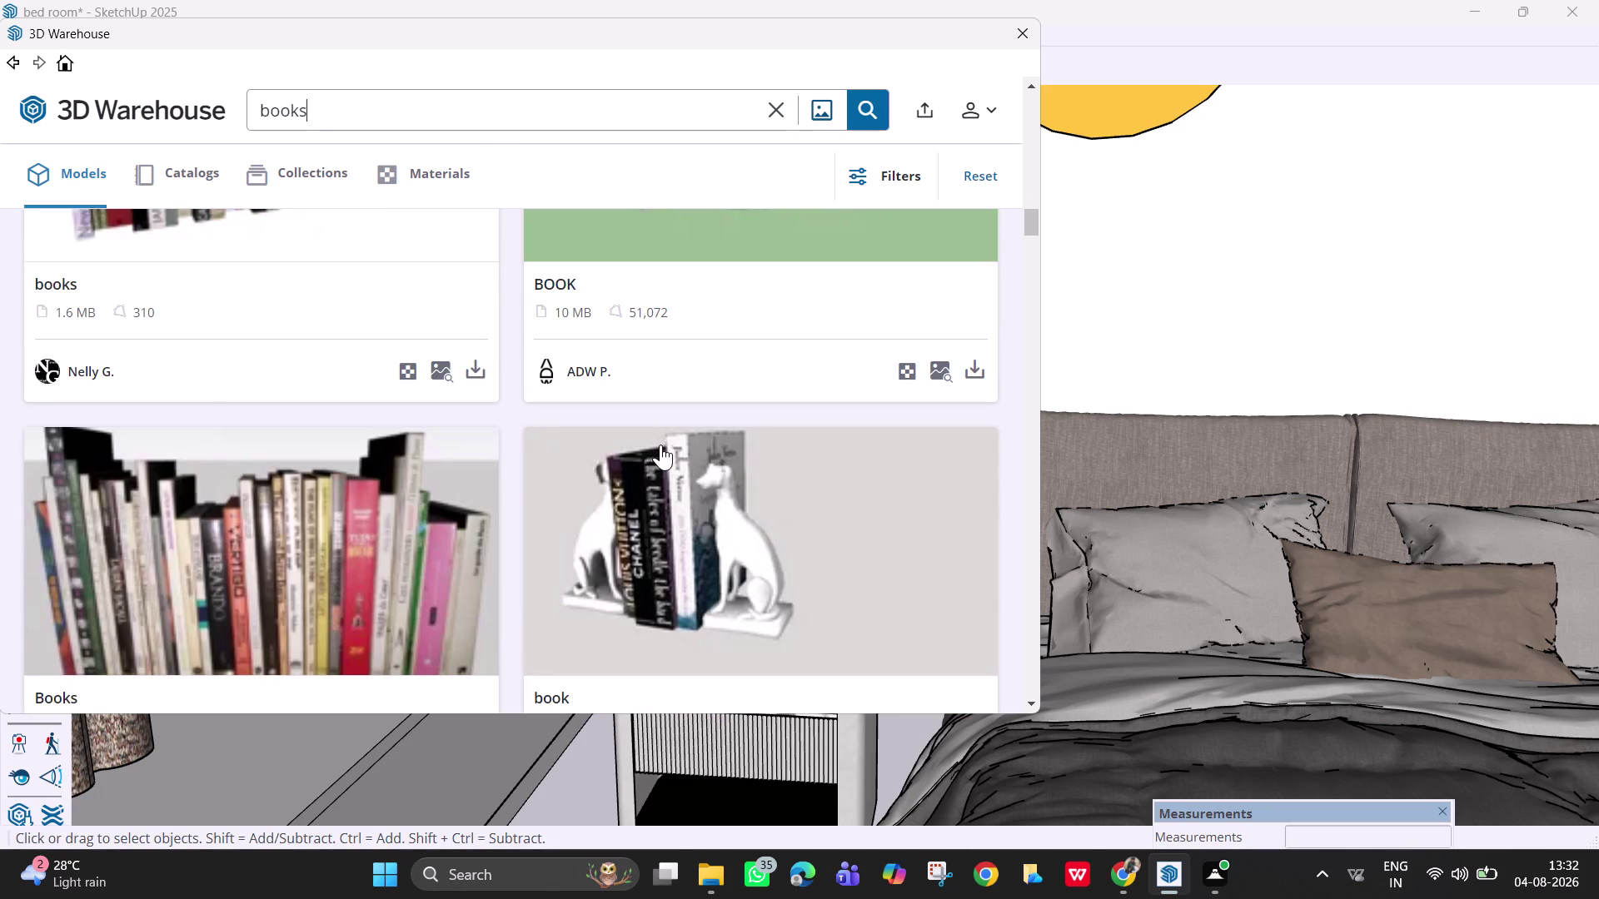
scroll(down, 3)
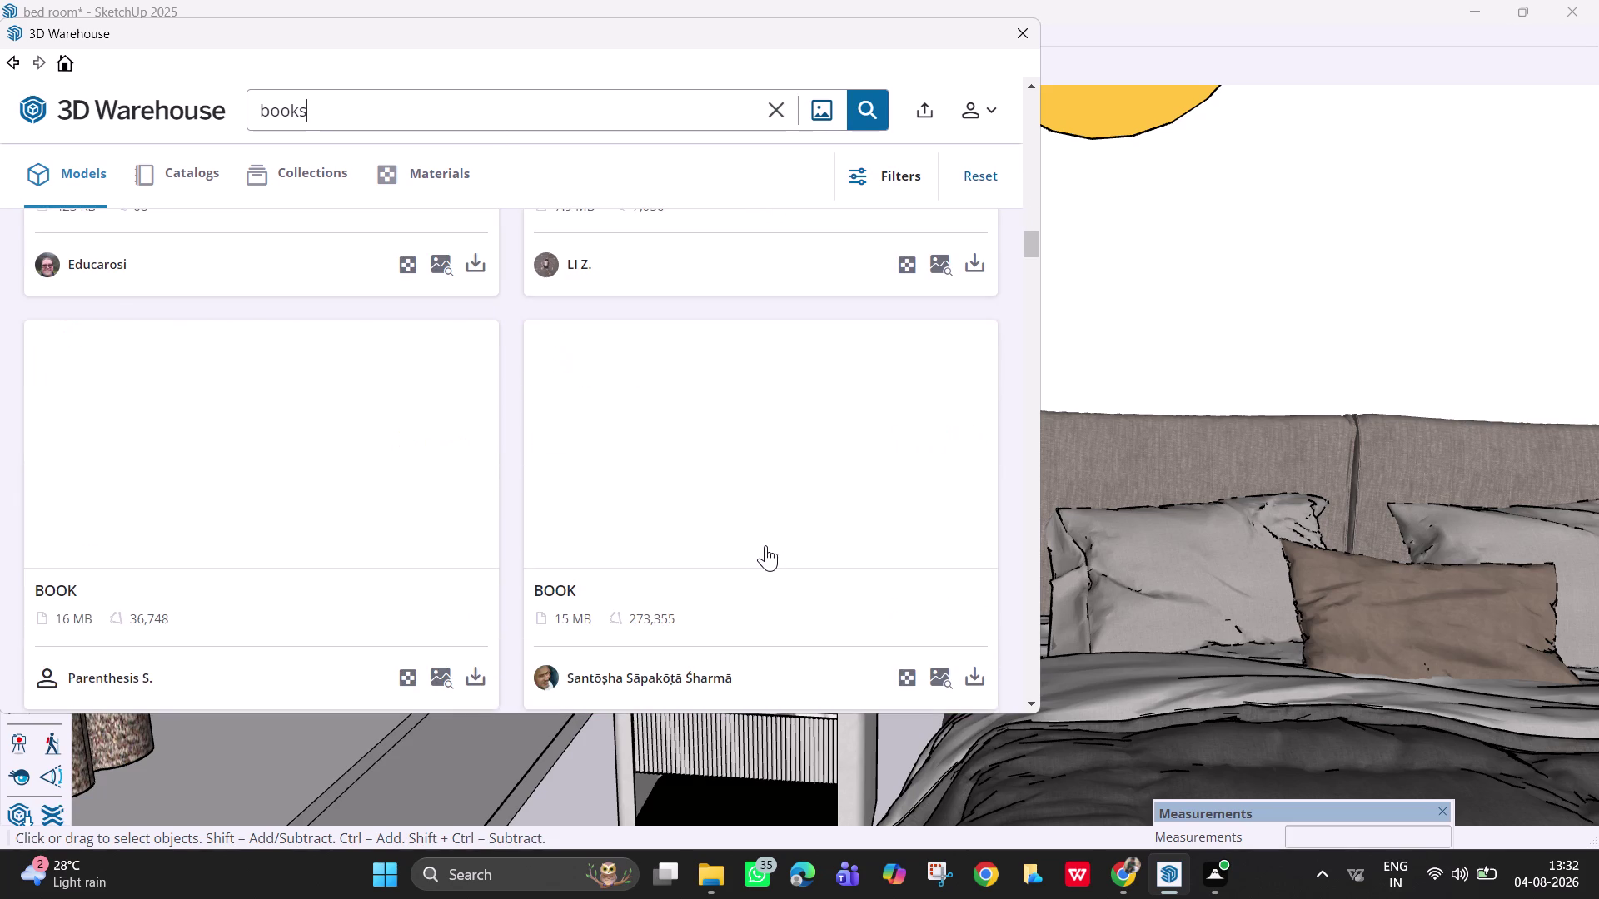
scroll(down, 3)
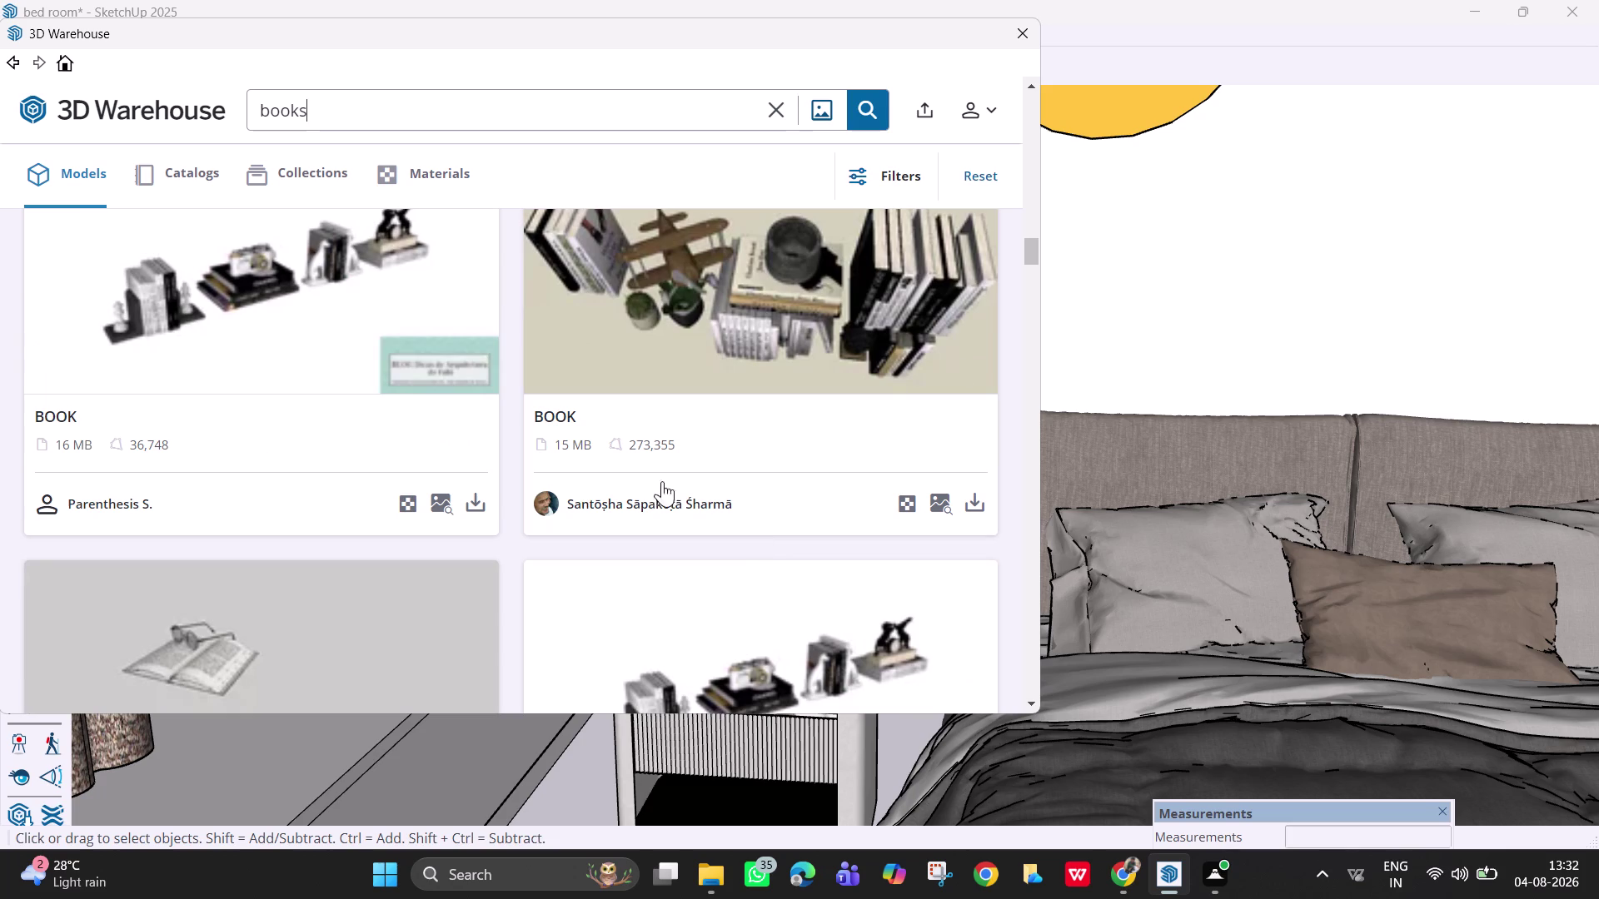
Download the 16 MB BOOK set with bookends and load it into the bedroom model.
scroll(up, 3)
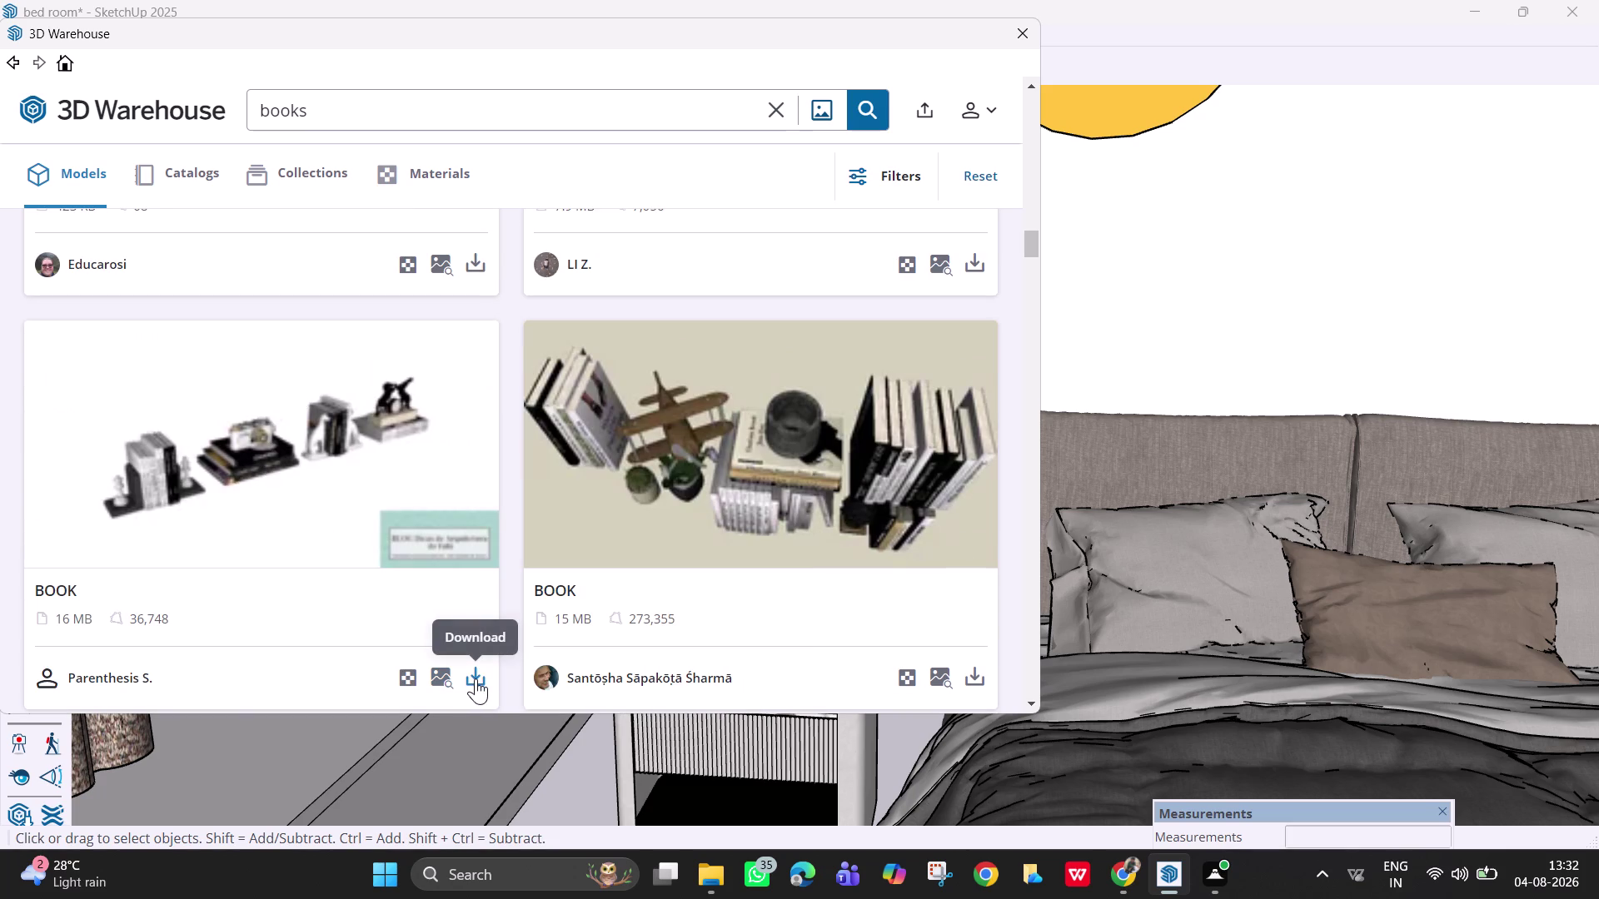
scroll(down, 3)
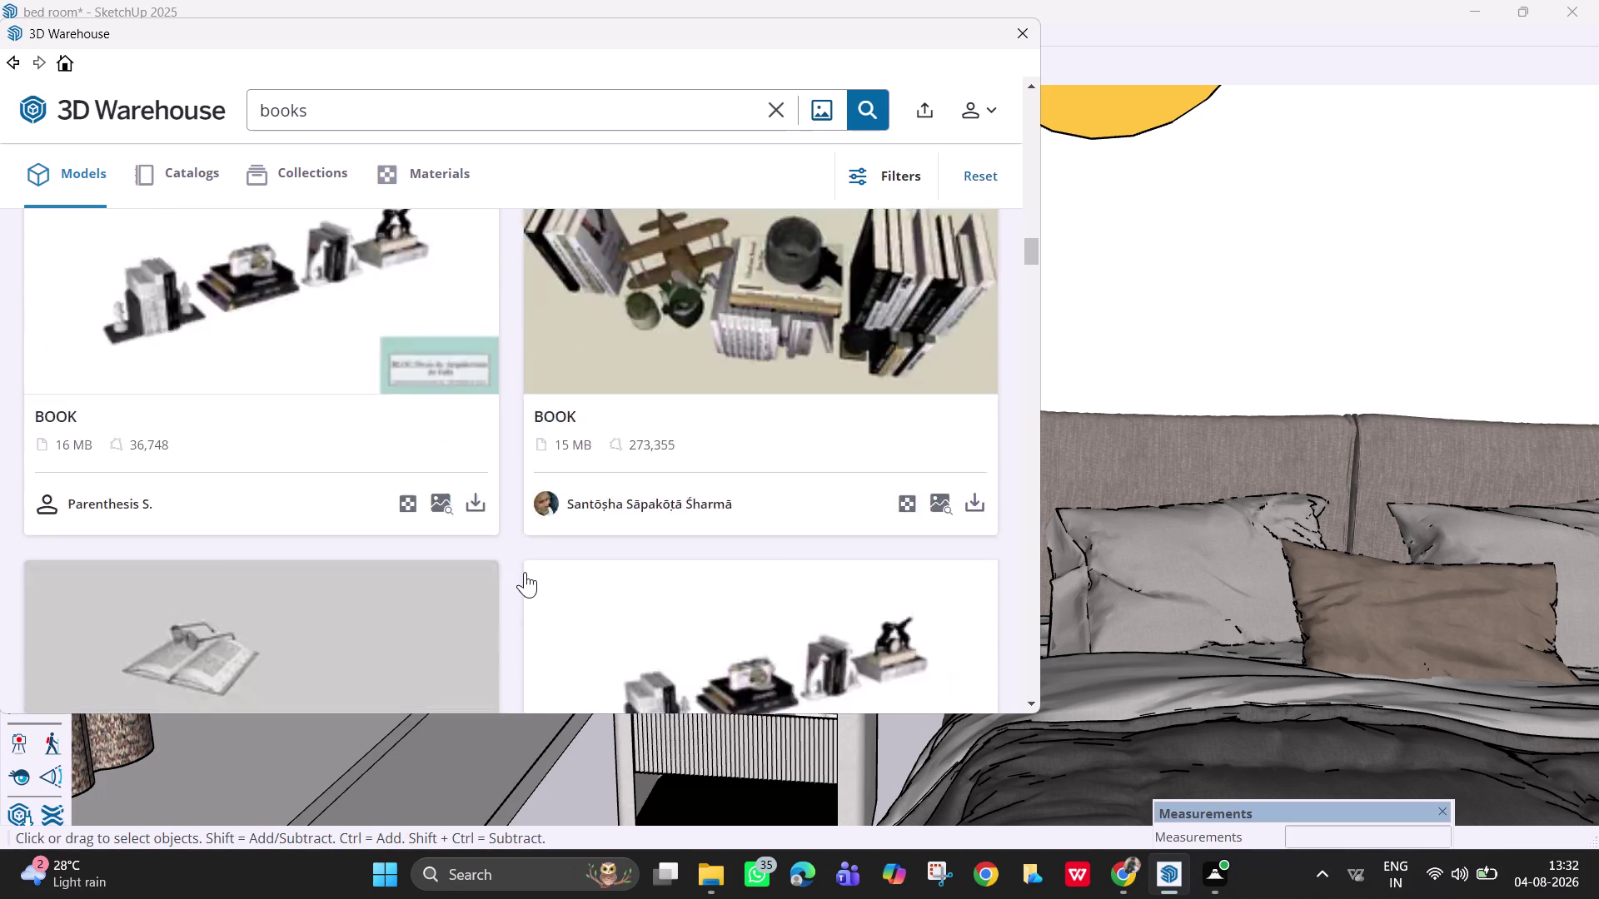
scroll(down, 3)
scroll(down, 3)
scroll(down, 3)
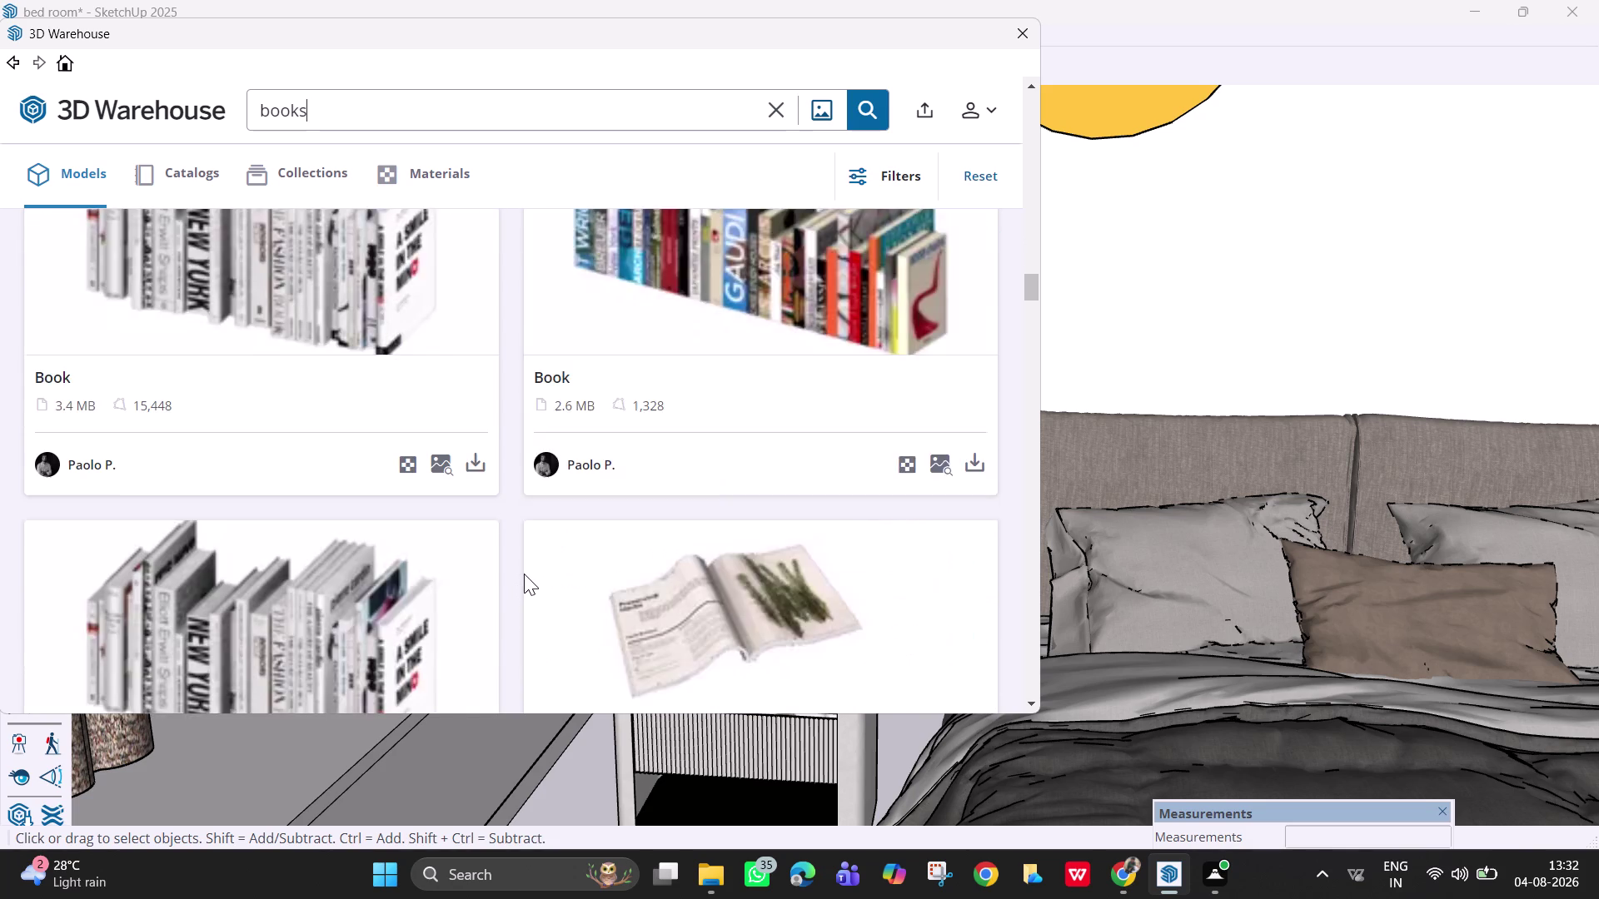
scroll(down, 3)
scroll(down, 3)
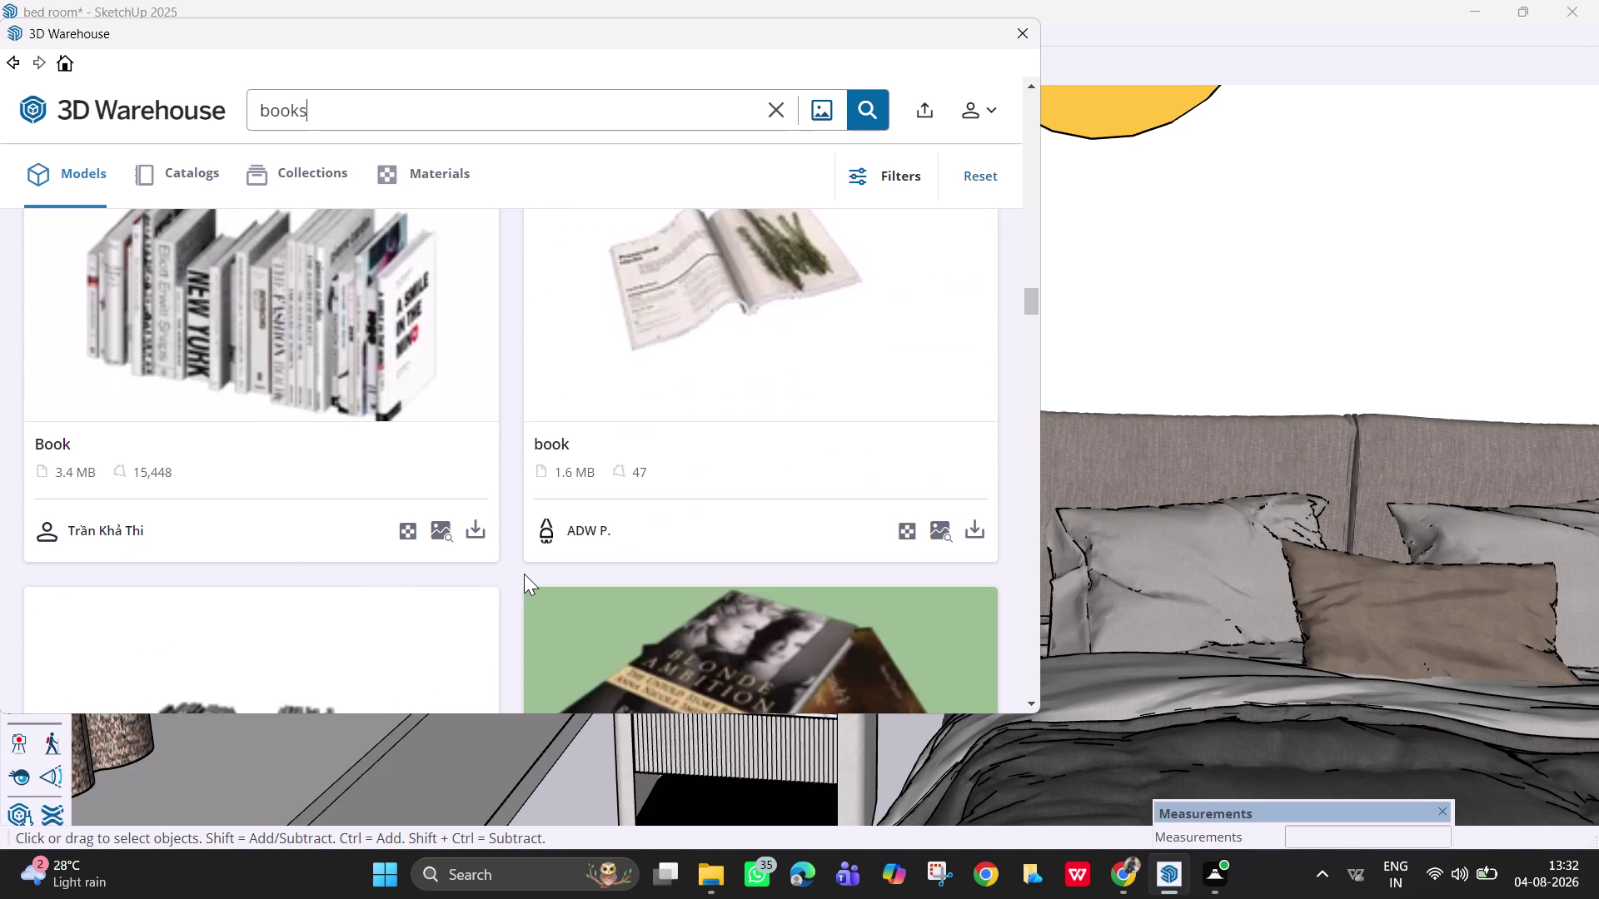
scroll(down, 3)
scroll(down, 3)
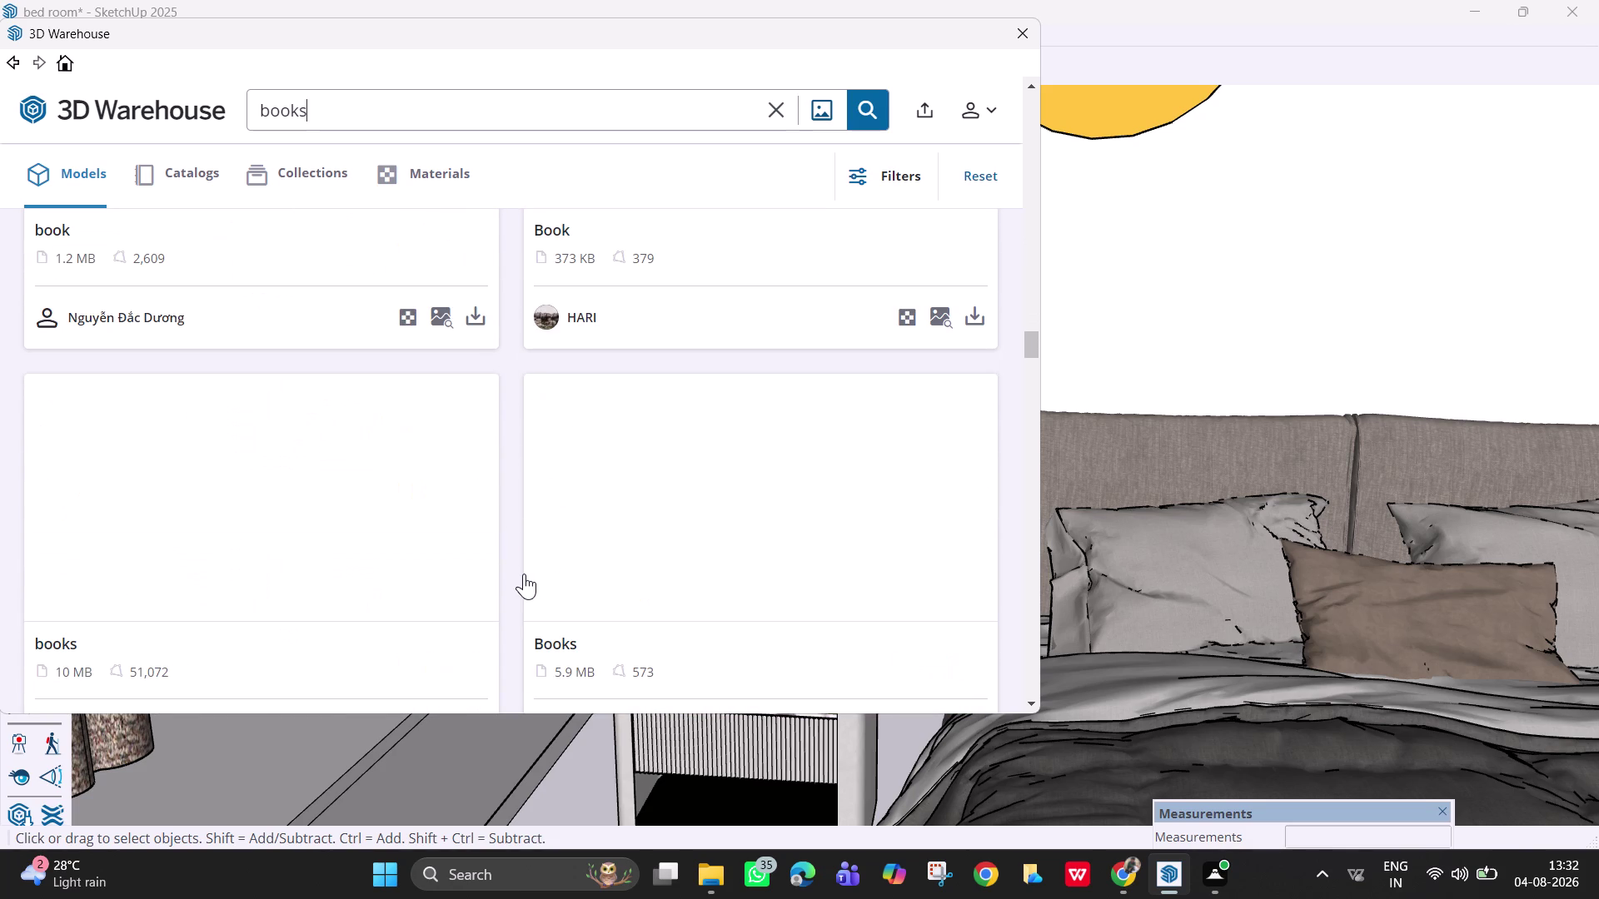
scroll(down, 3)
scroll(up, 3)
scroll(up, 3)
scroll(up, 3)
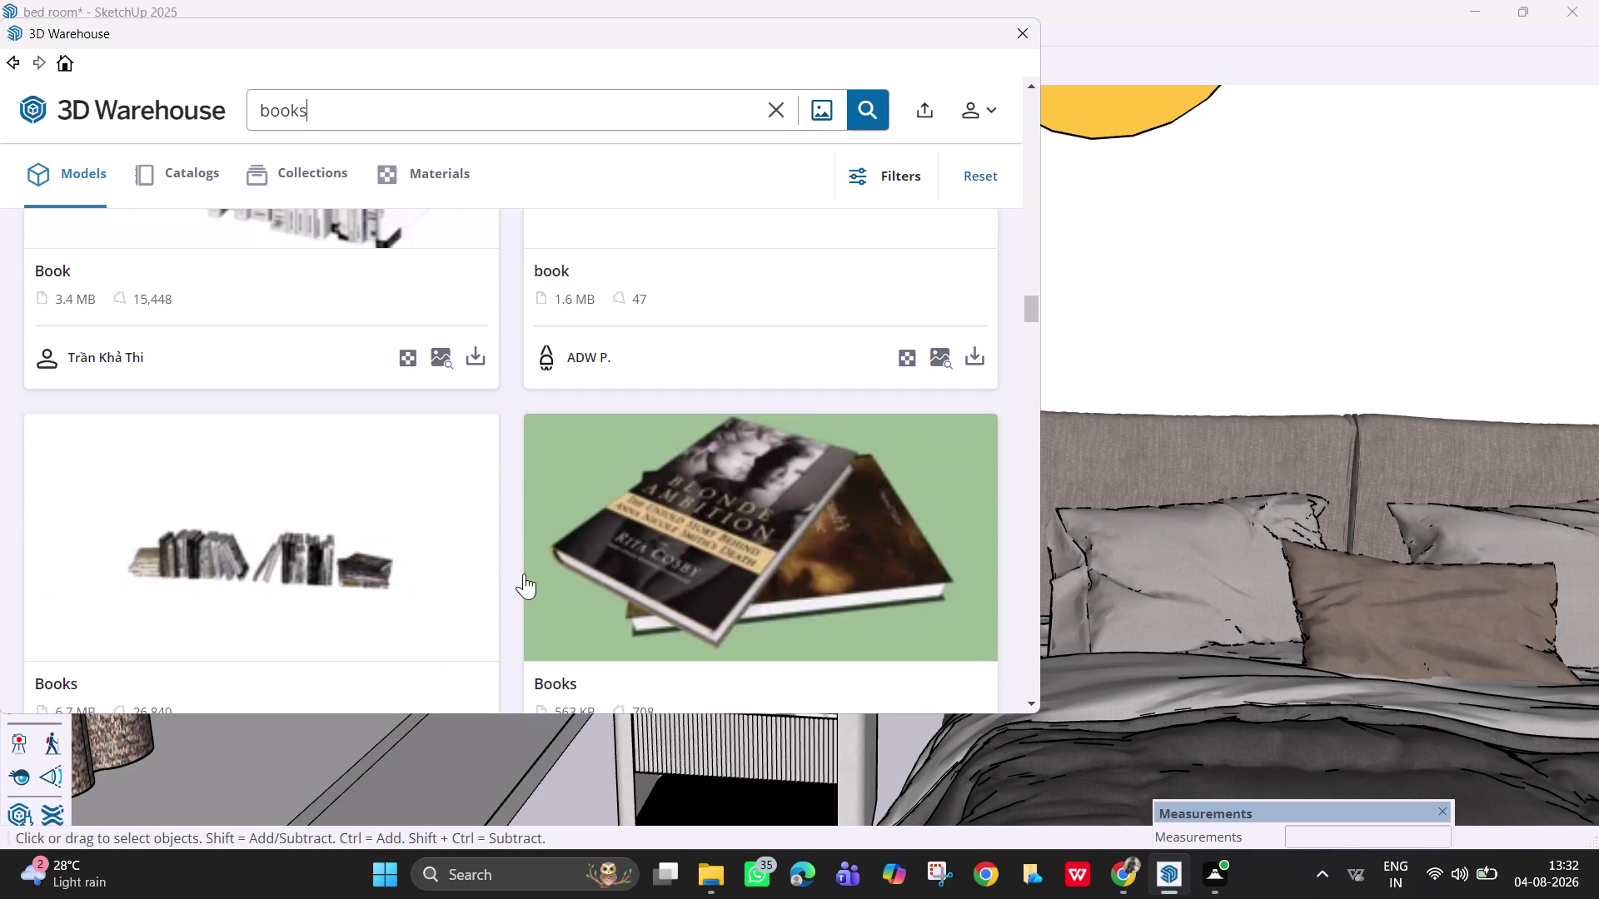
scroll(up, 3)
scroll(up, 3)
scroll(up, 3)
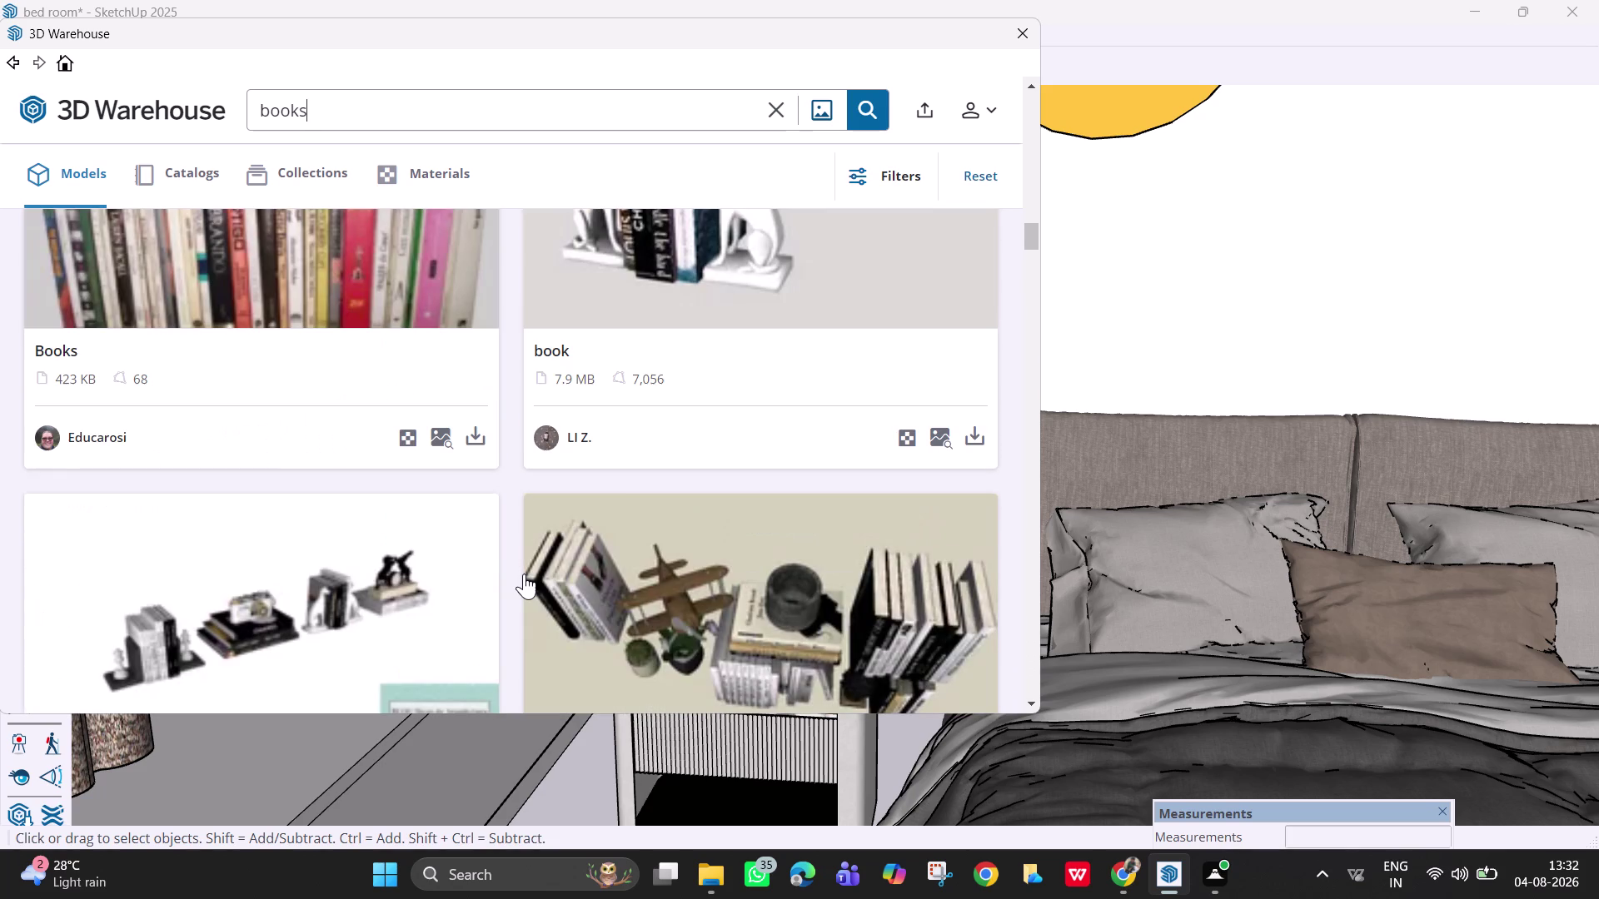
scroll(up, 3)
scroll(down, 3)
click(473, 686)
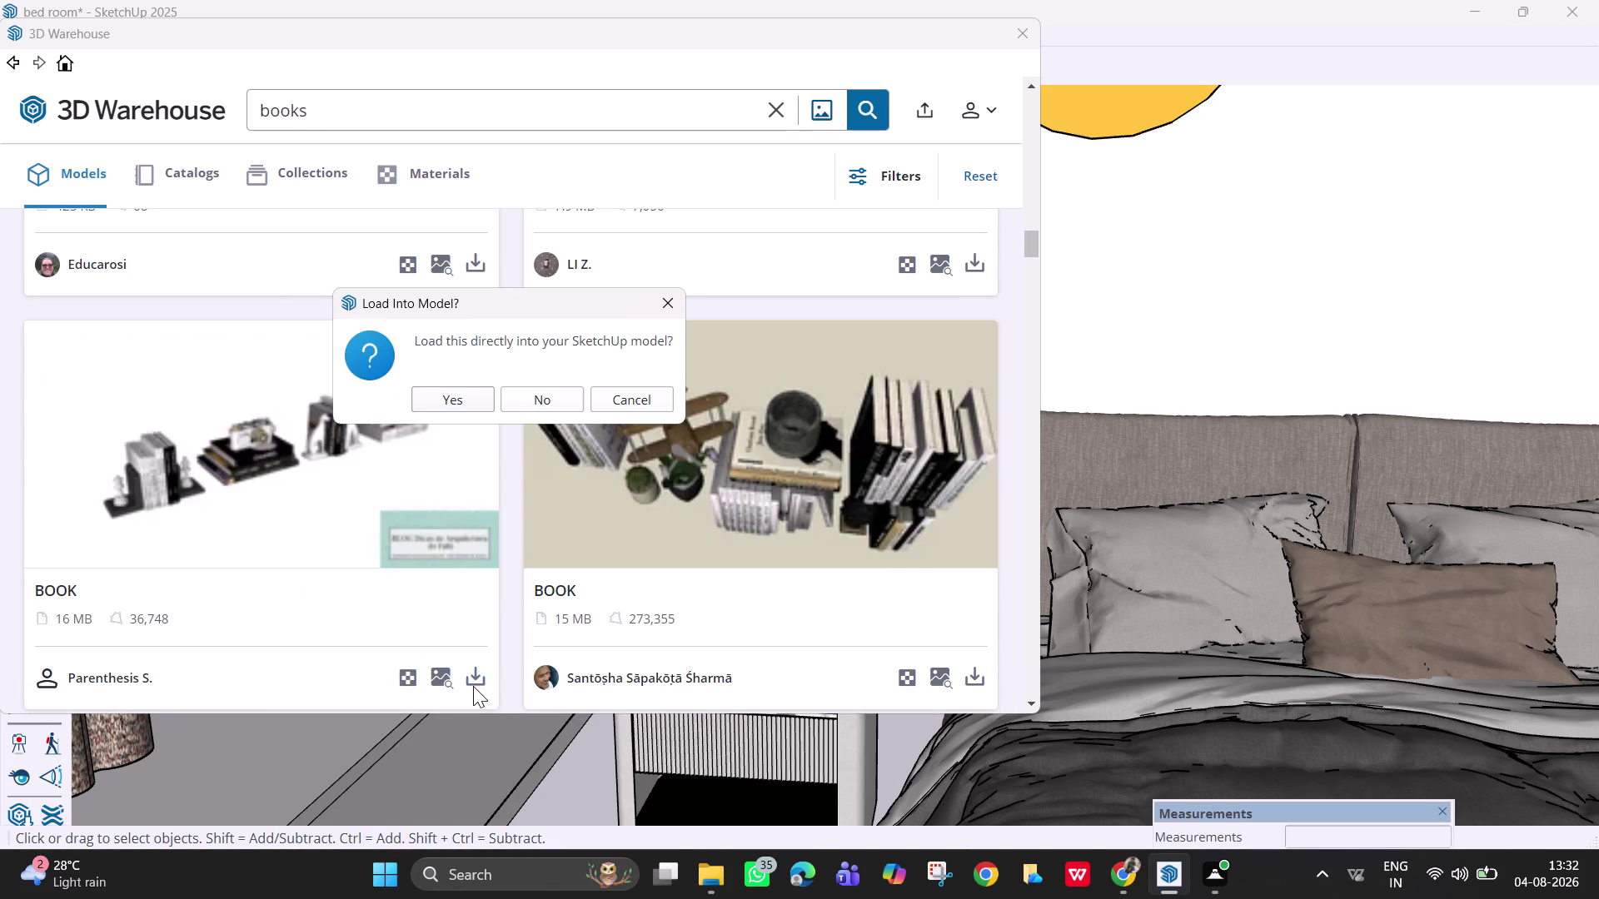
click(447, 402)
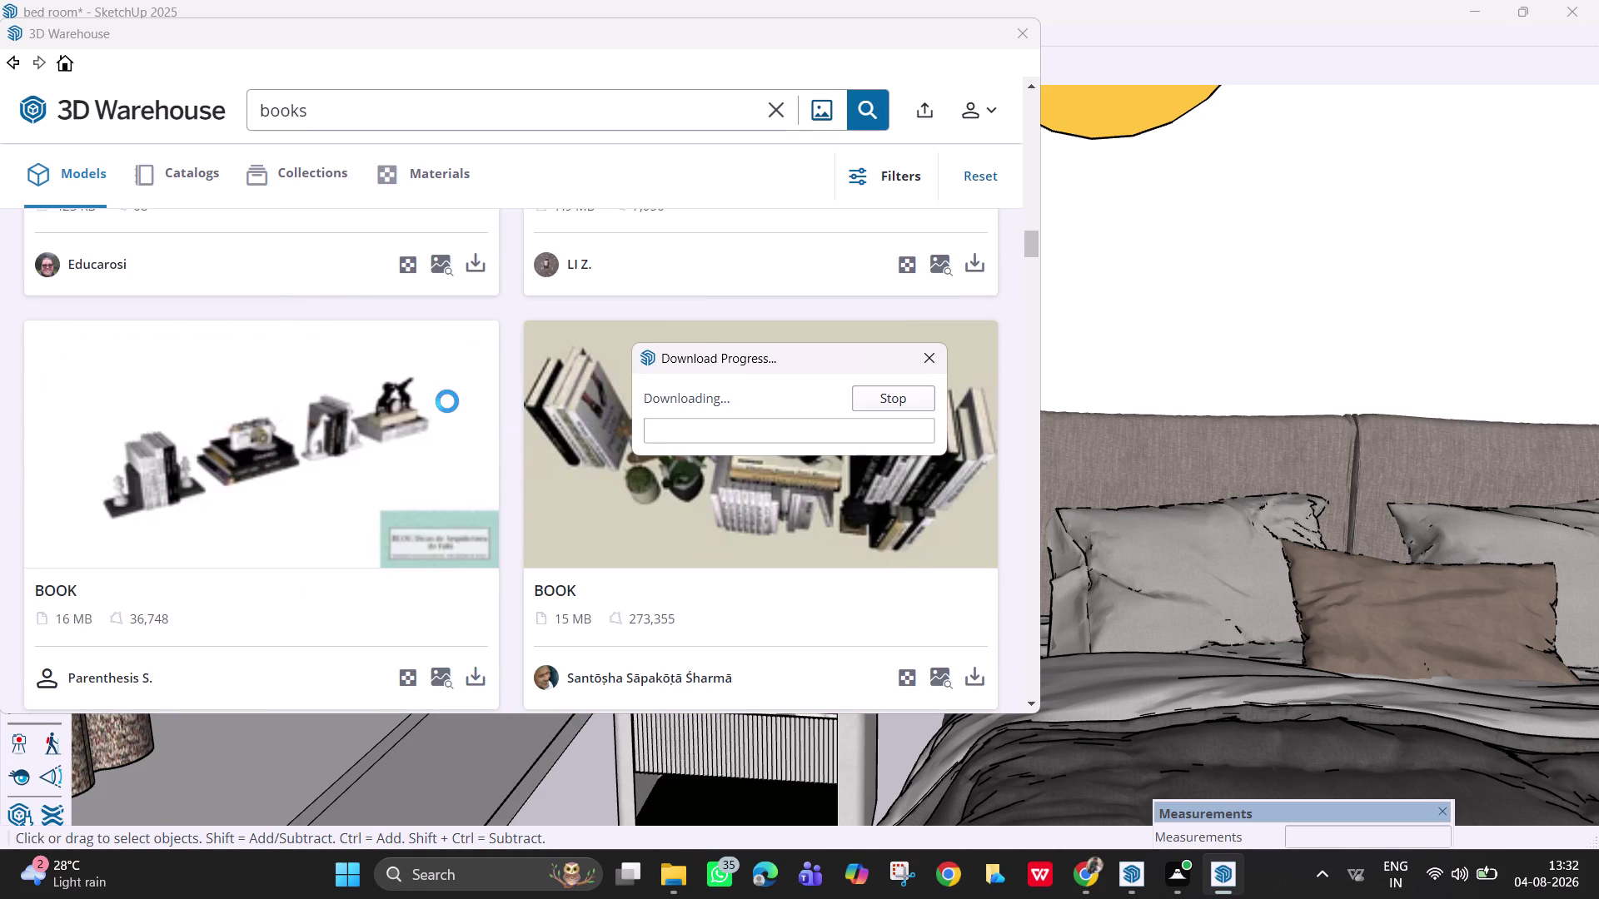